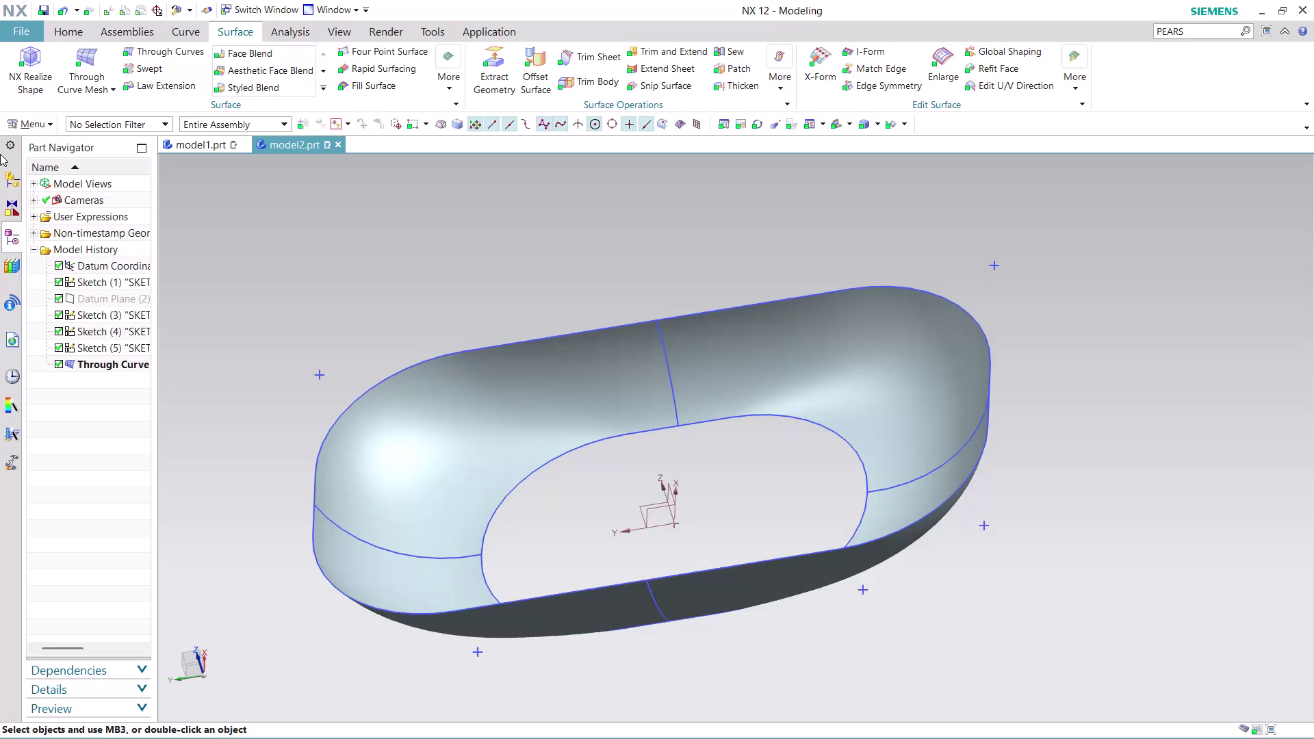
Open the Insert > Surface submenu from the main Menu.
click(34, 124)
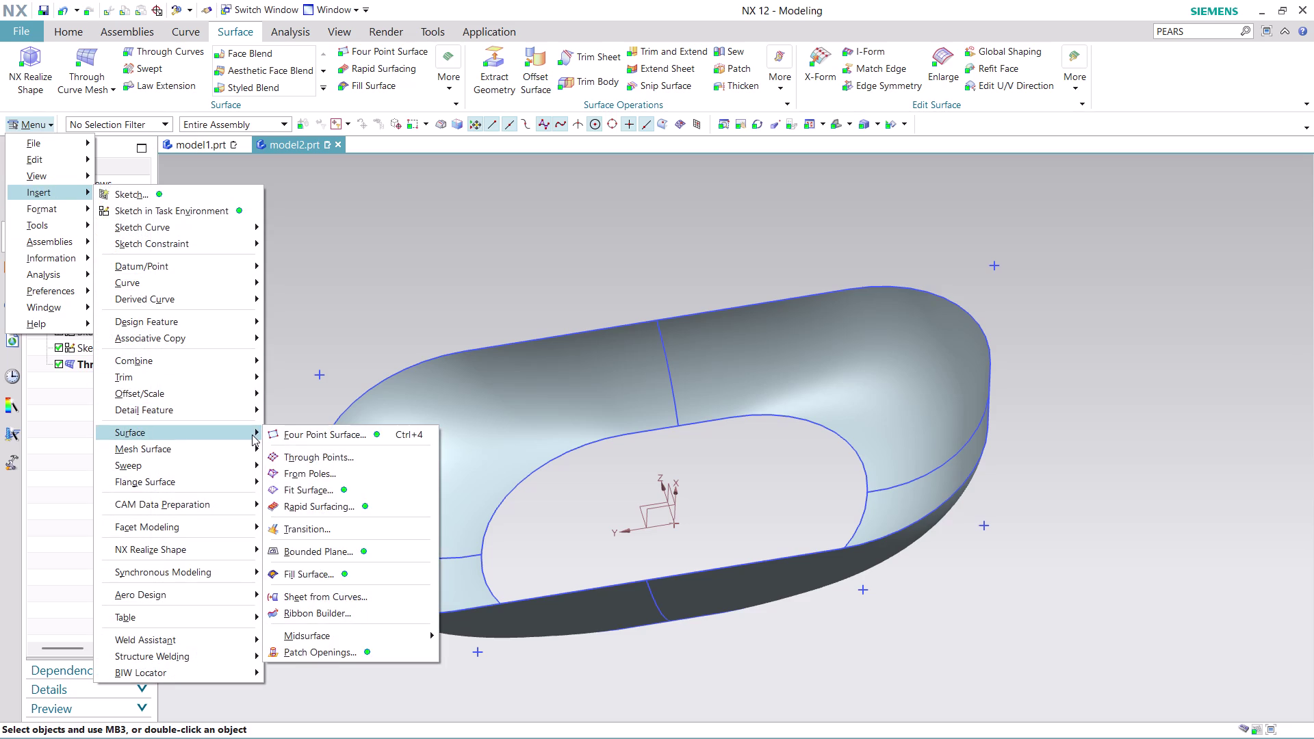
Fill the tub's bottom edge loop with a Bounded Plane face, then orbit to inspect it.
click(313, 547)
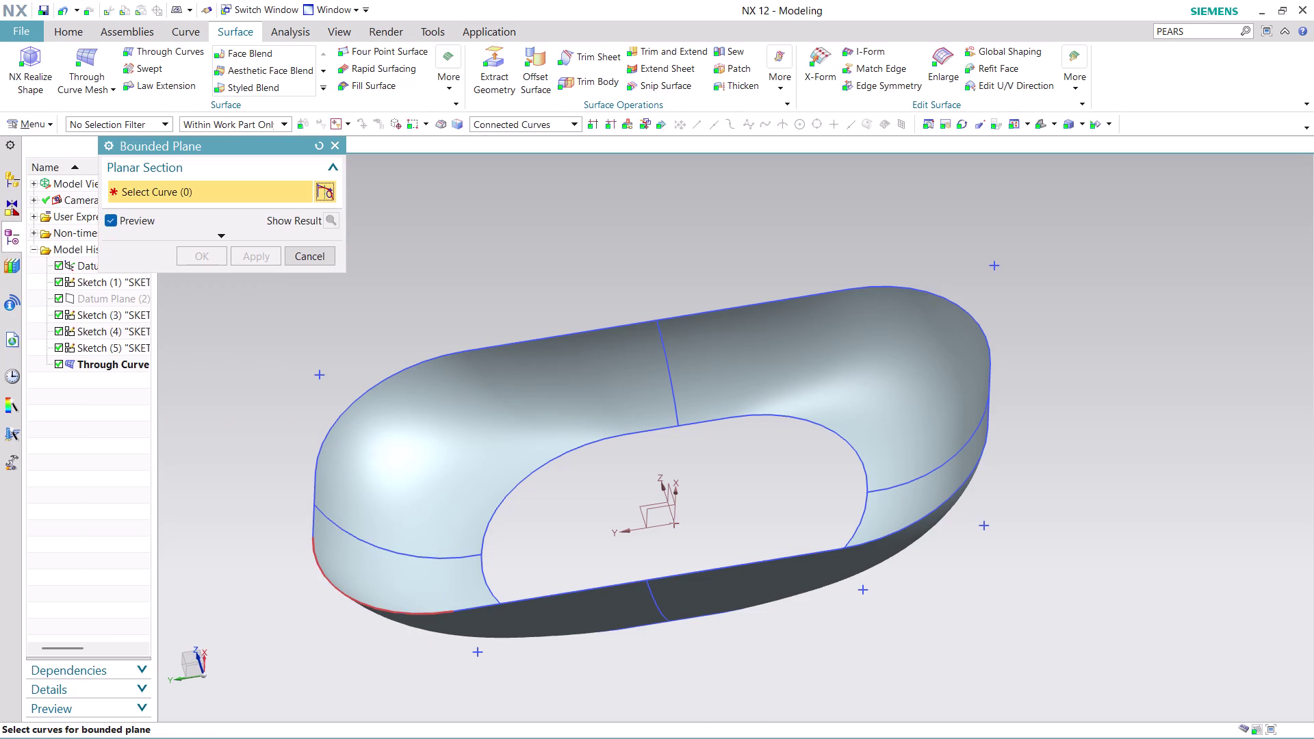
click(532, 481)
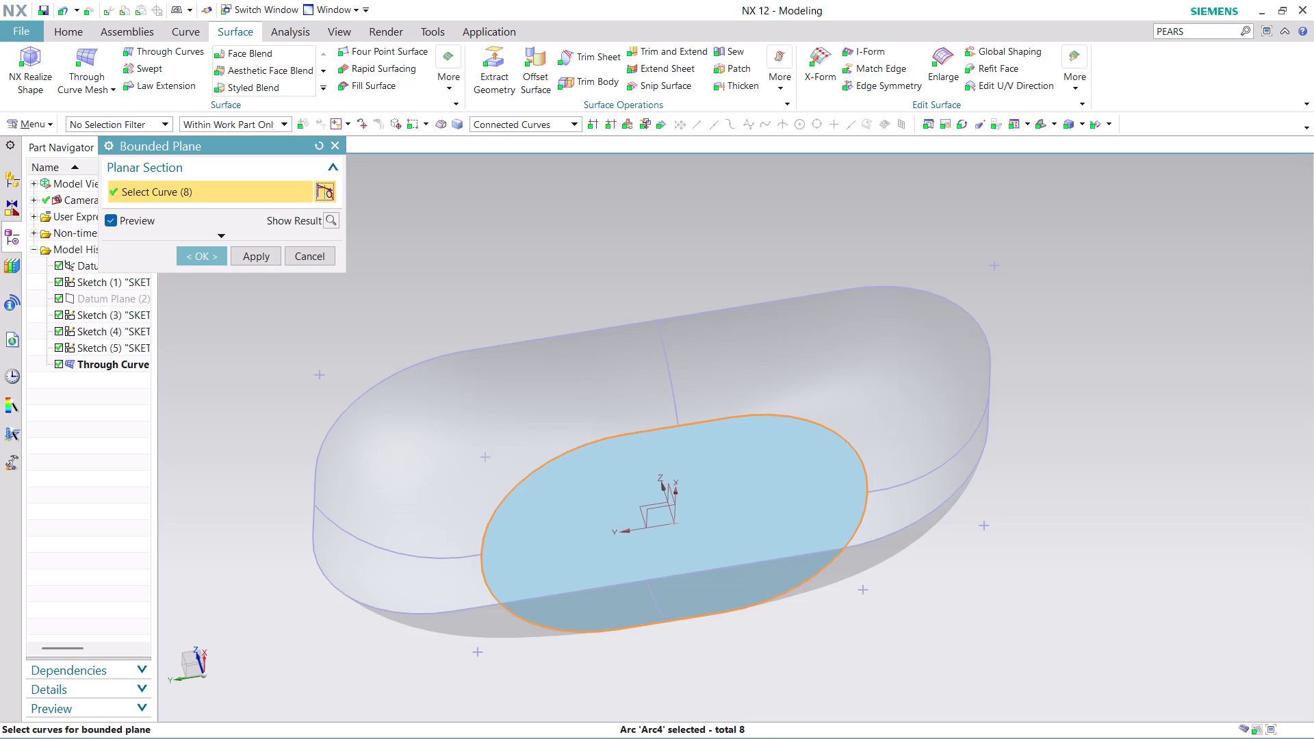
click(205, 254)
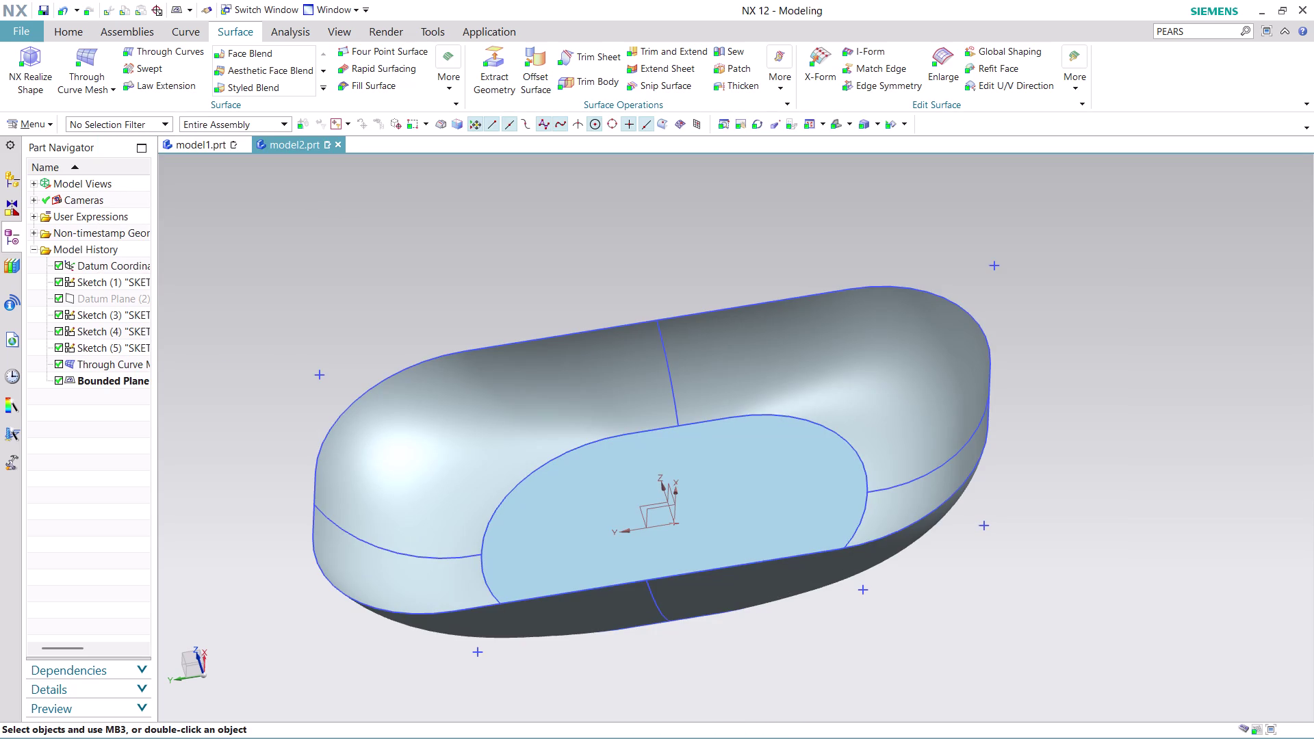
click(1111, 293)
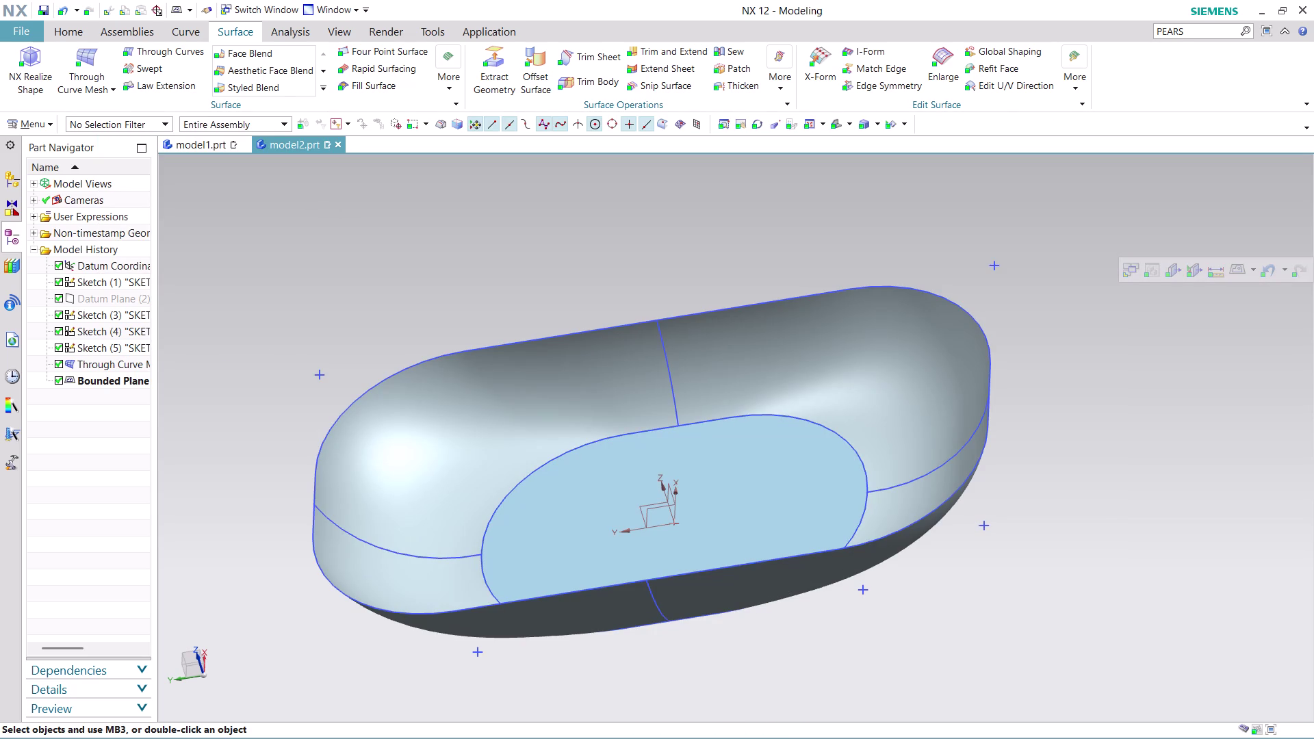
scroll(up, 3)
scroll(down, 3)
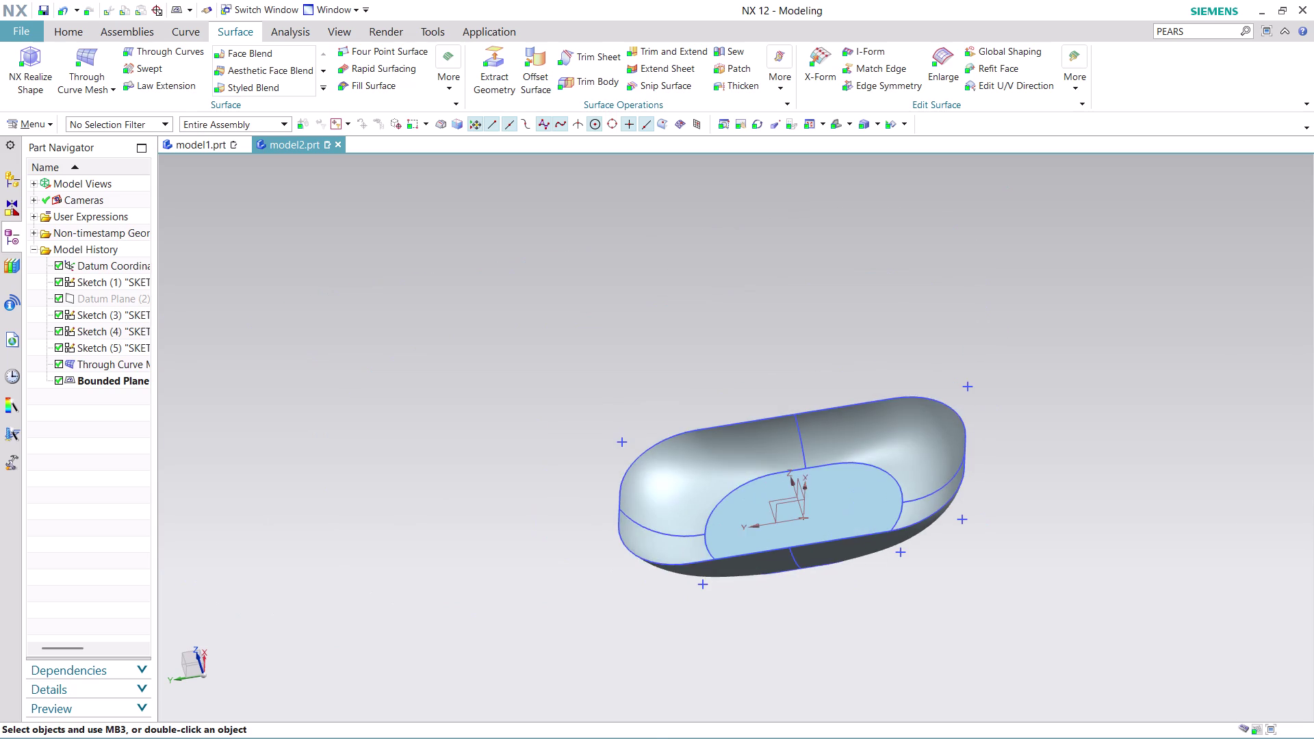
middle_drag(953, 594, 915, 552)
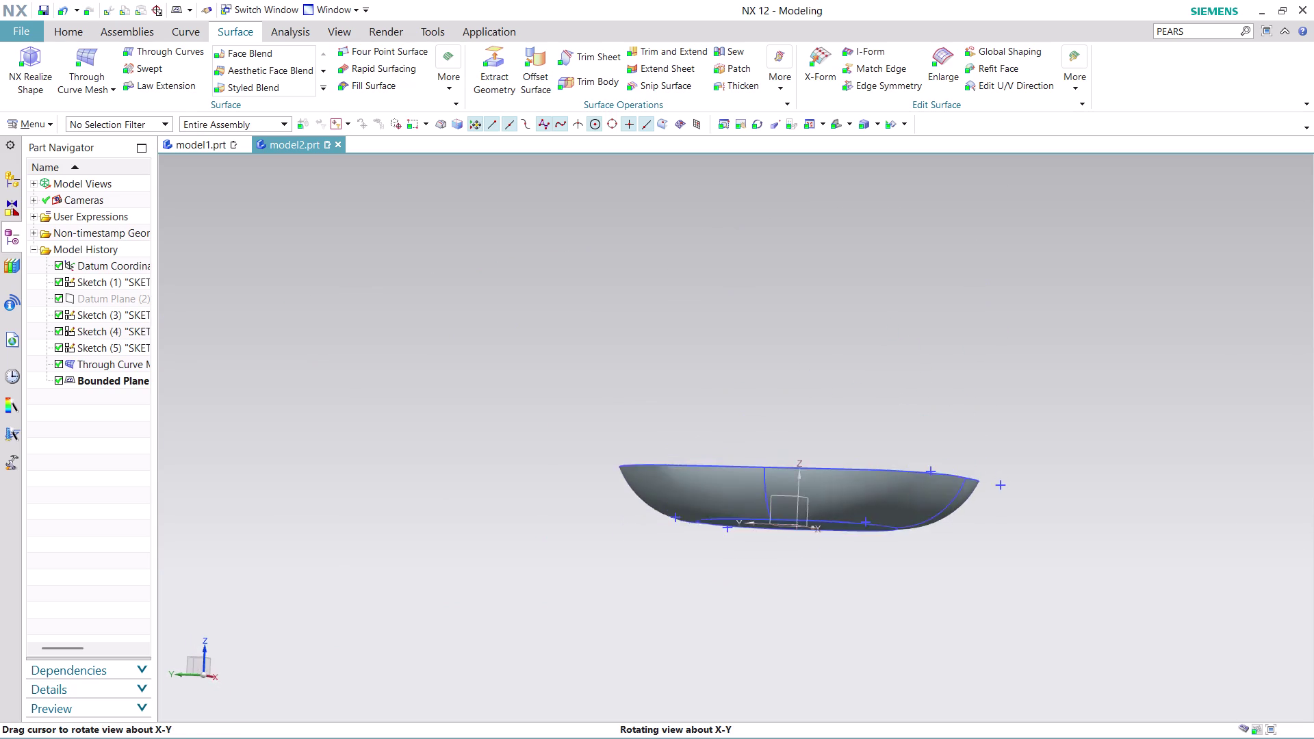
middle_drag(916, 553, 944, 631)
scroll(up, 3)
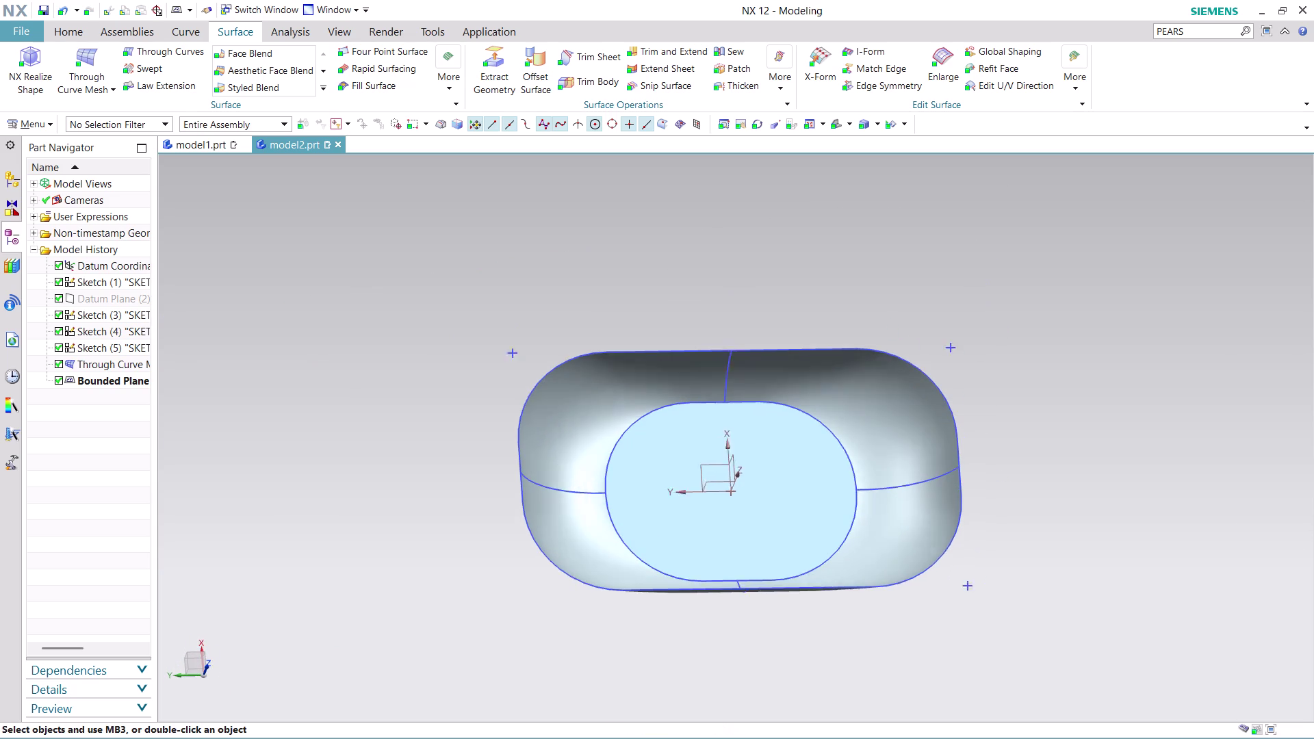
scroll(up, 3)
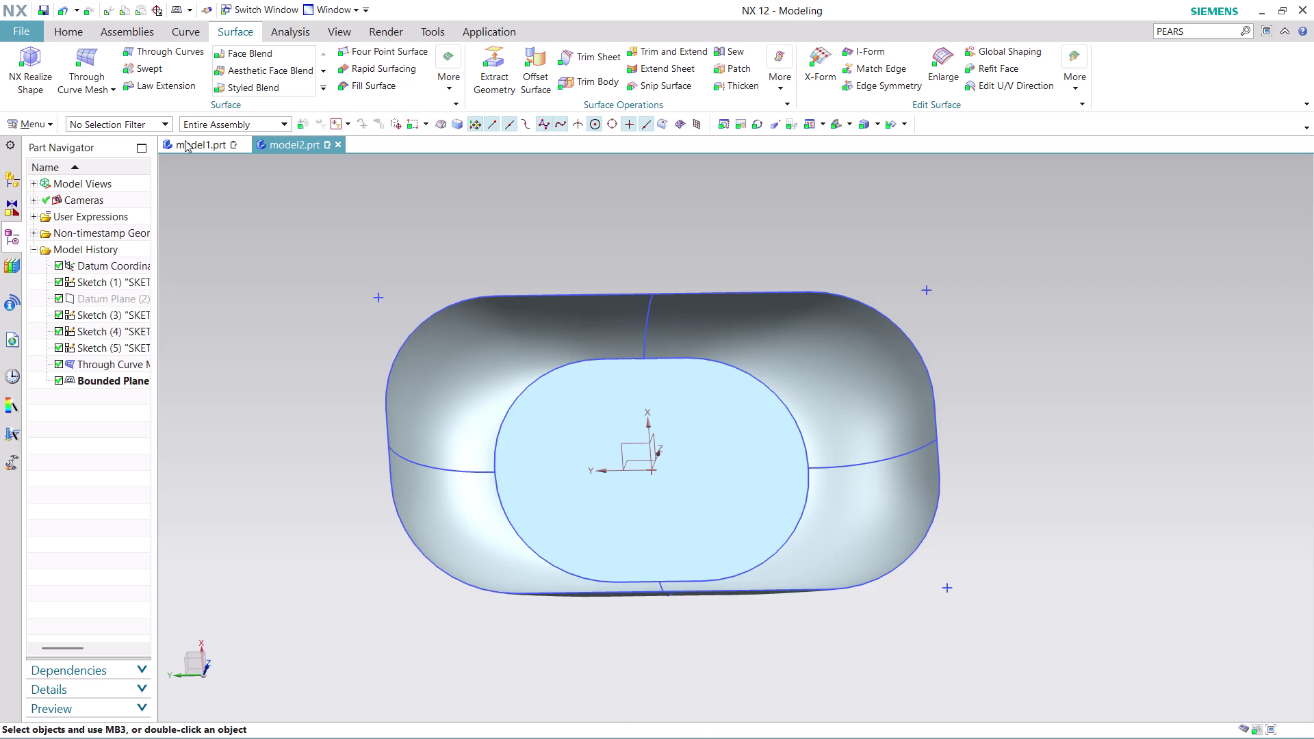
Create Sketch (8) placed on the bounded-plane bottom face.
click(73, 26)
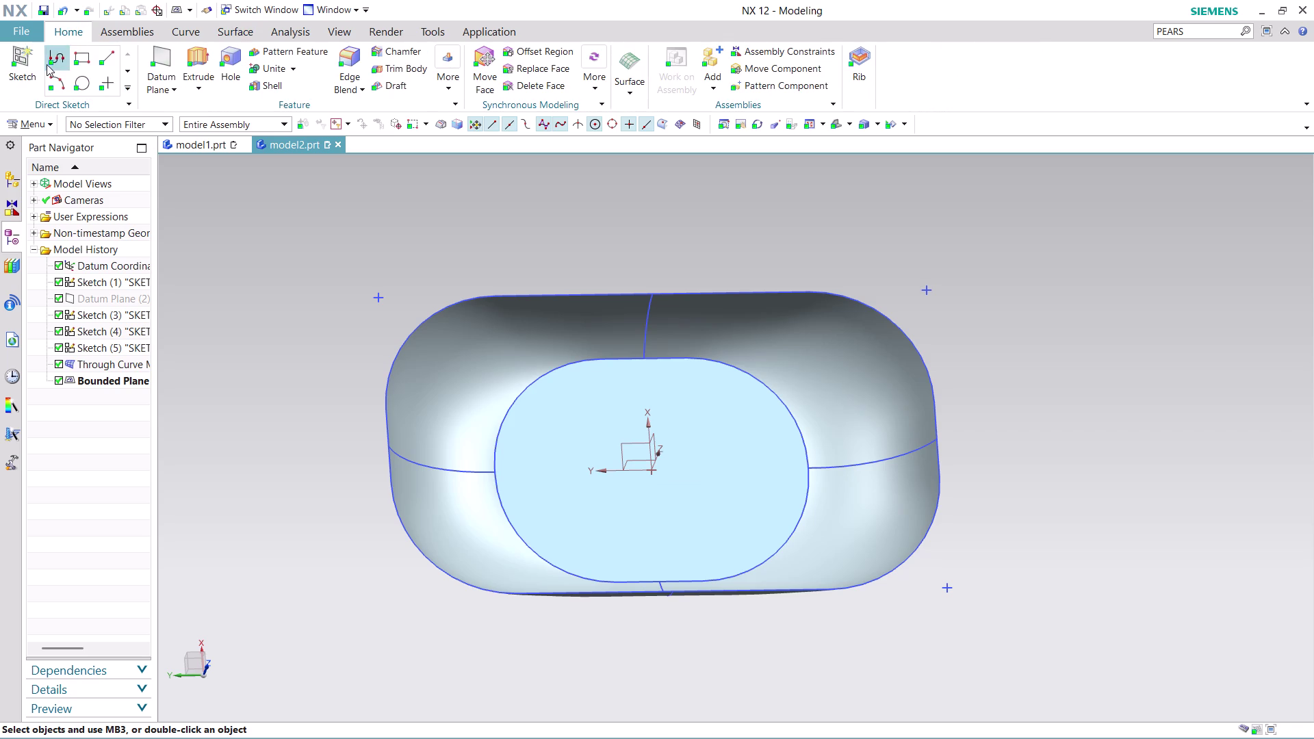
click(16, 69)
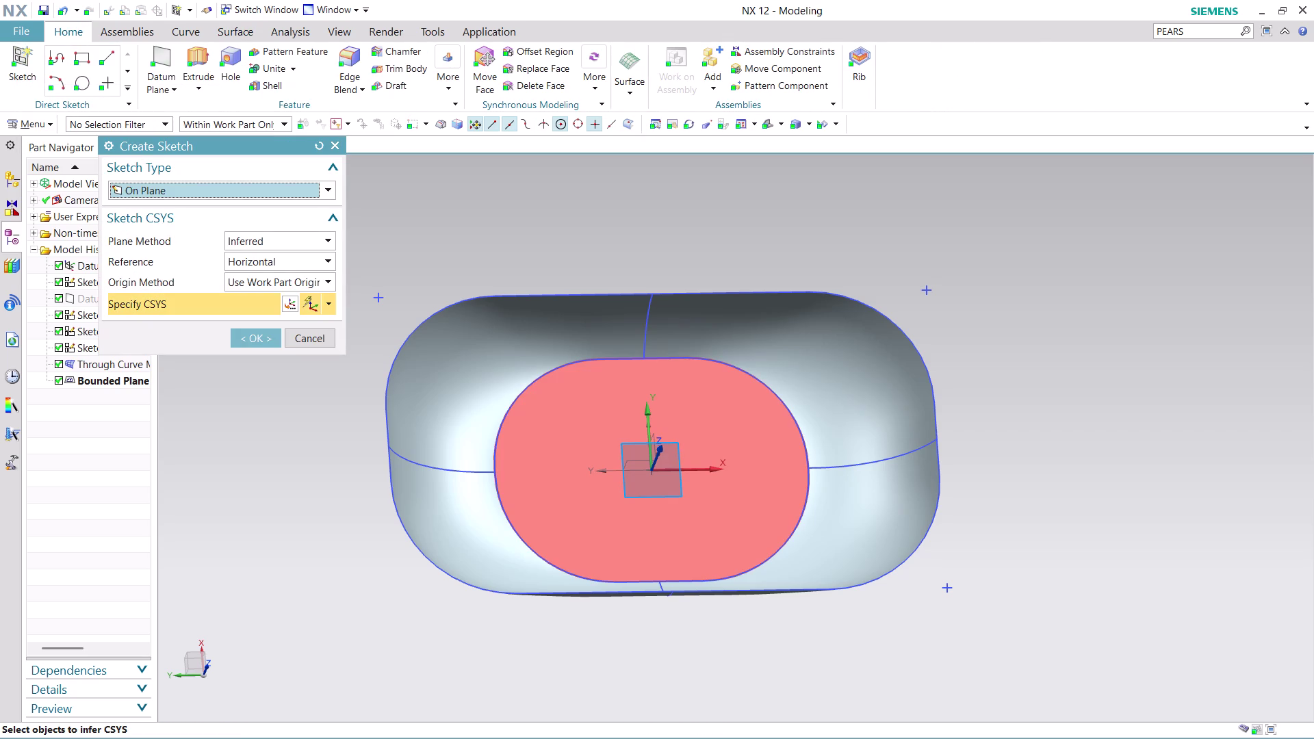
click(595, 418)
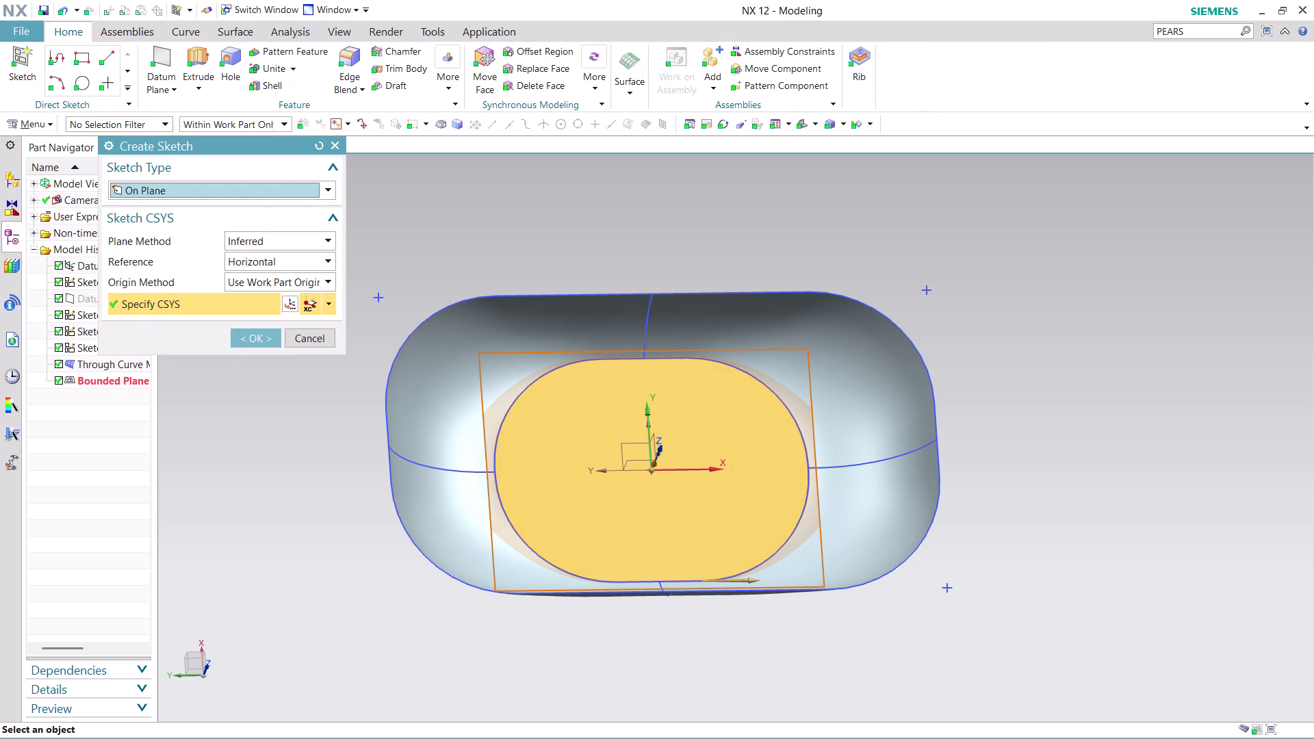
click(254, 339)
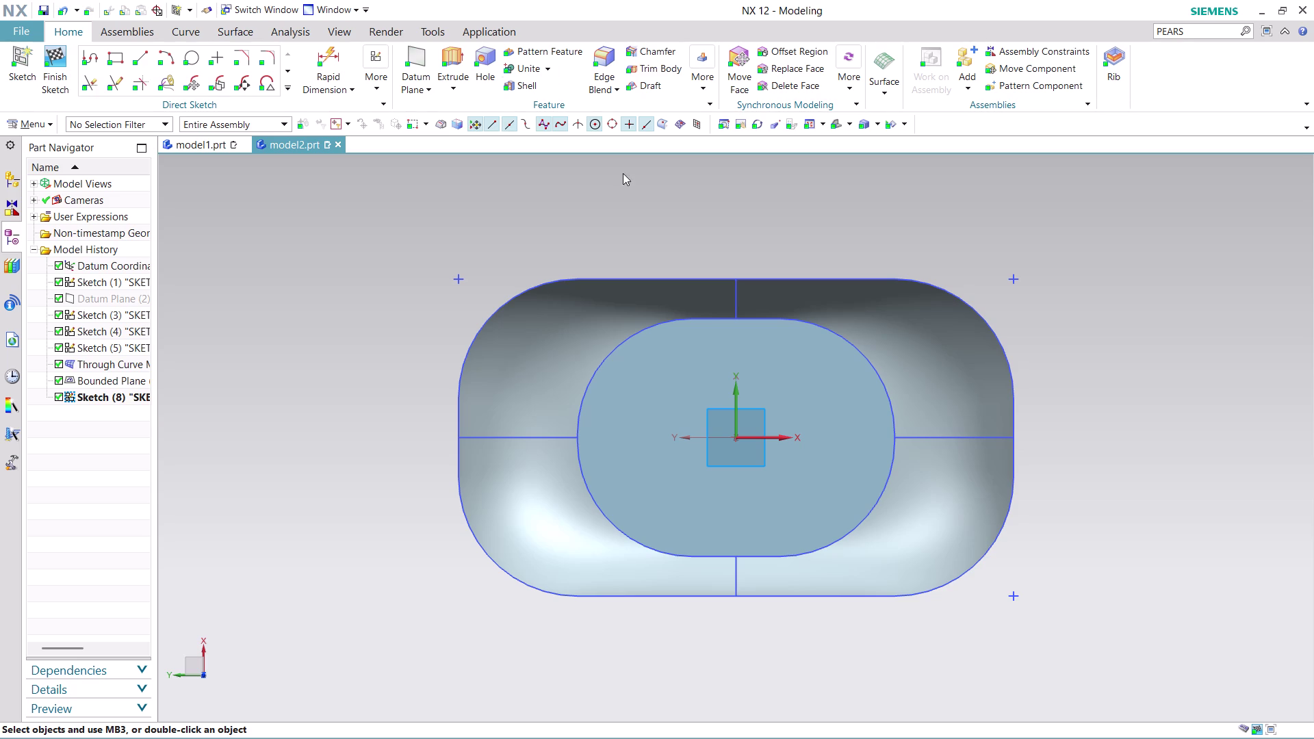
click(281, 85)
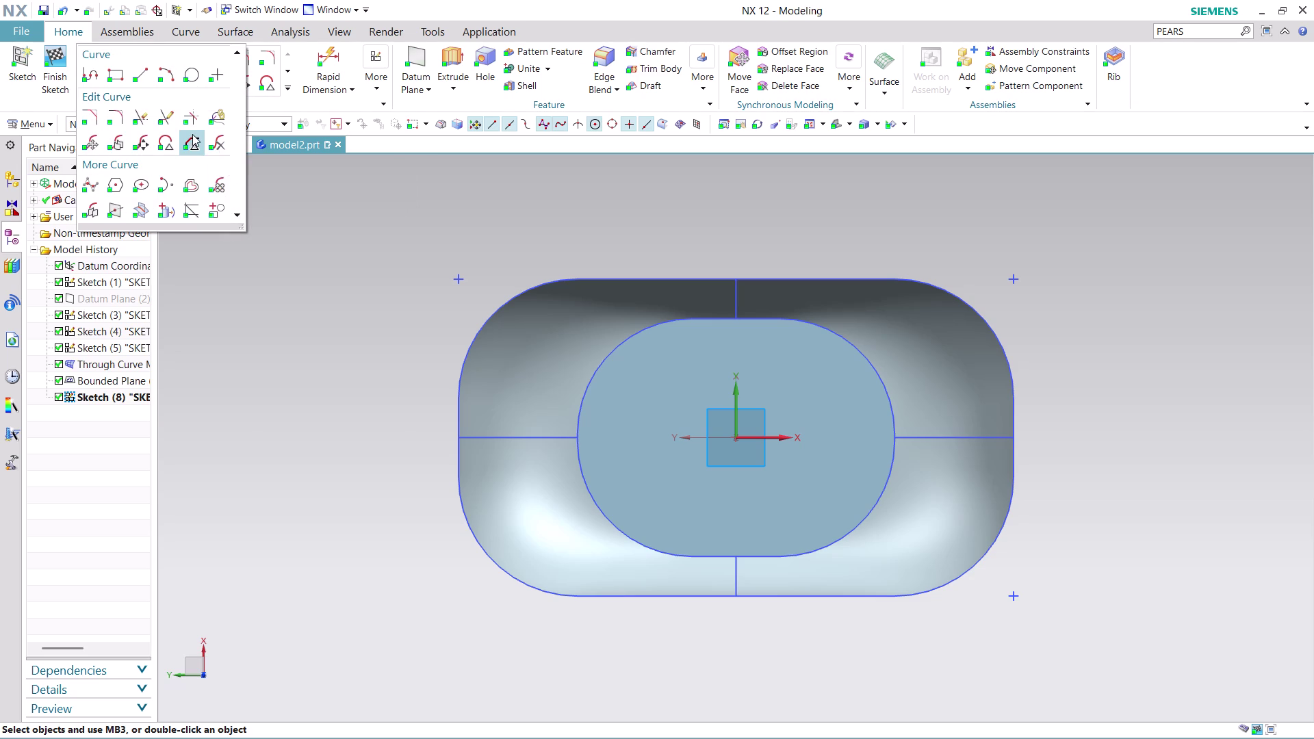
Offset the rim arcs and the top and left sketch lines by 3 mm.
click(183, 187)
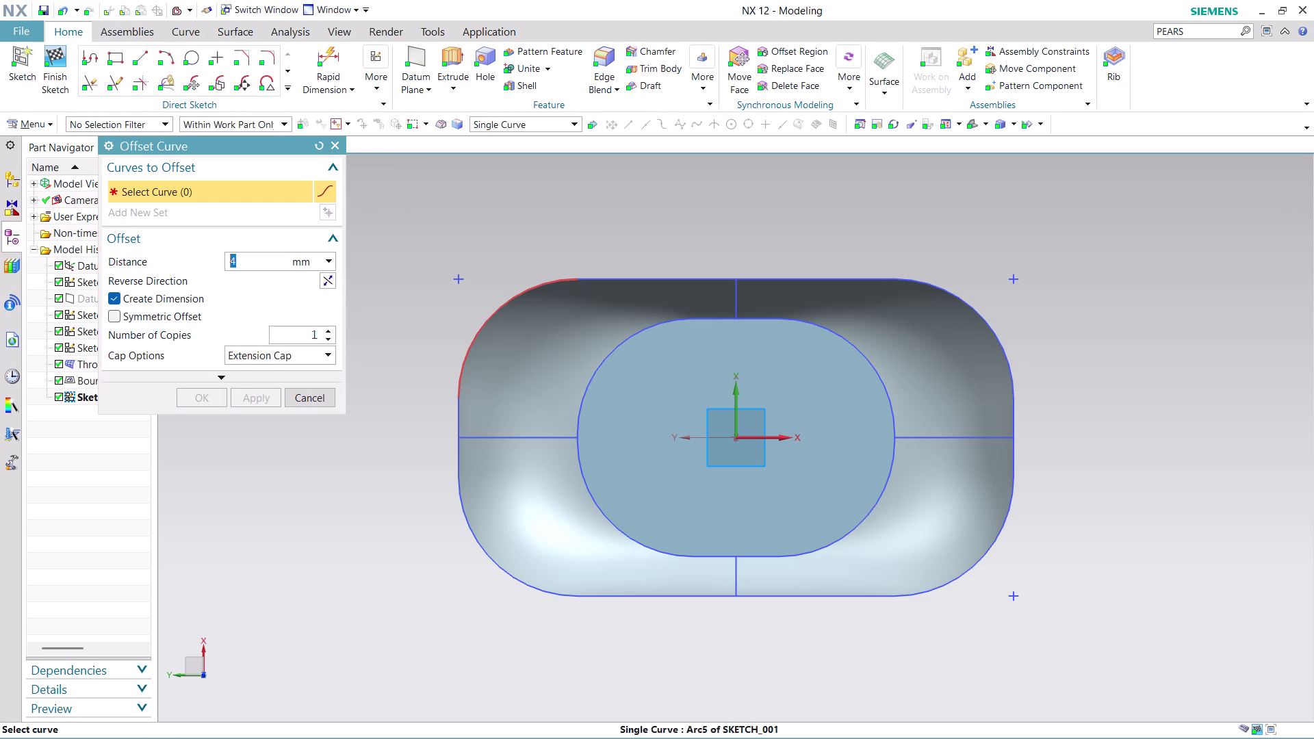
click(478, 325)
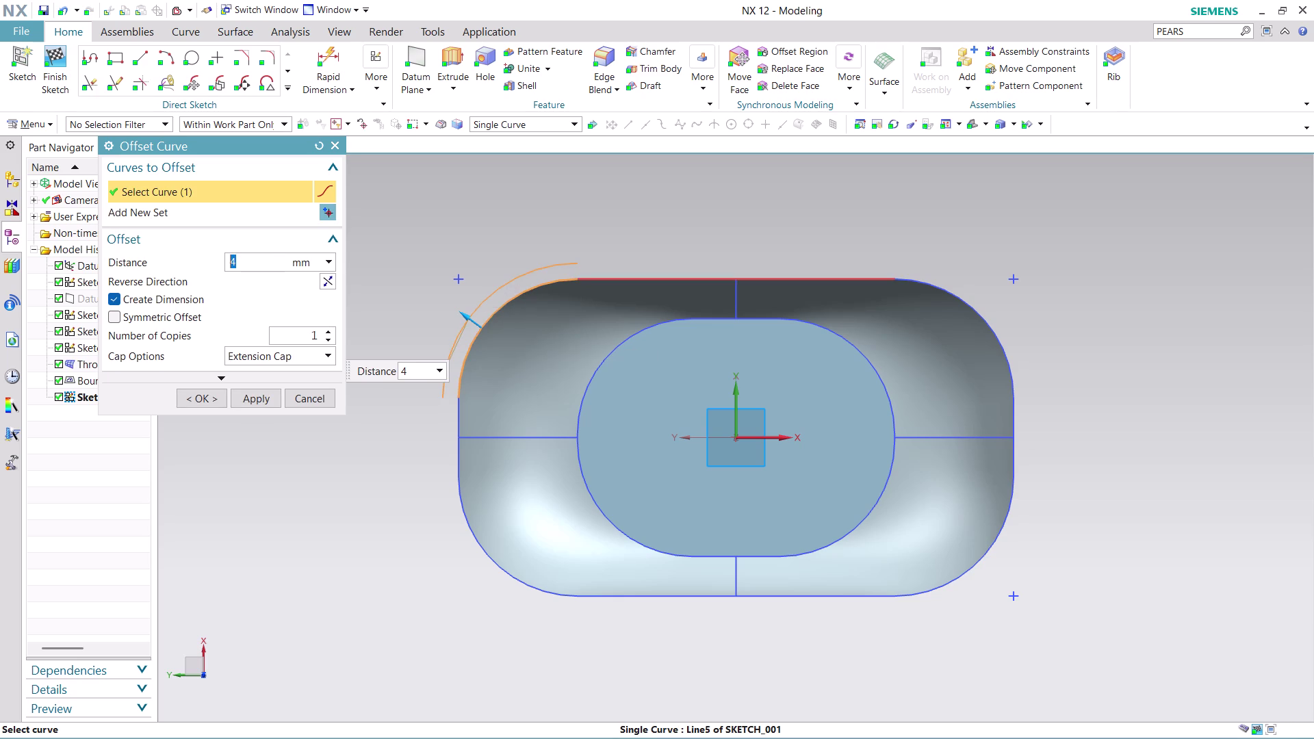
click(657, 276)
click(837, 292)
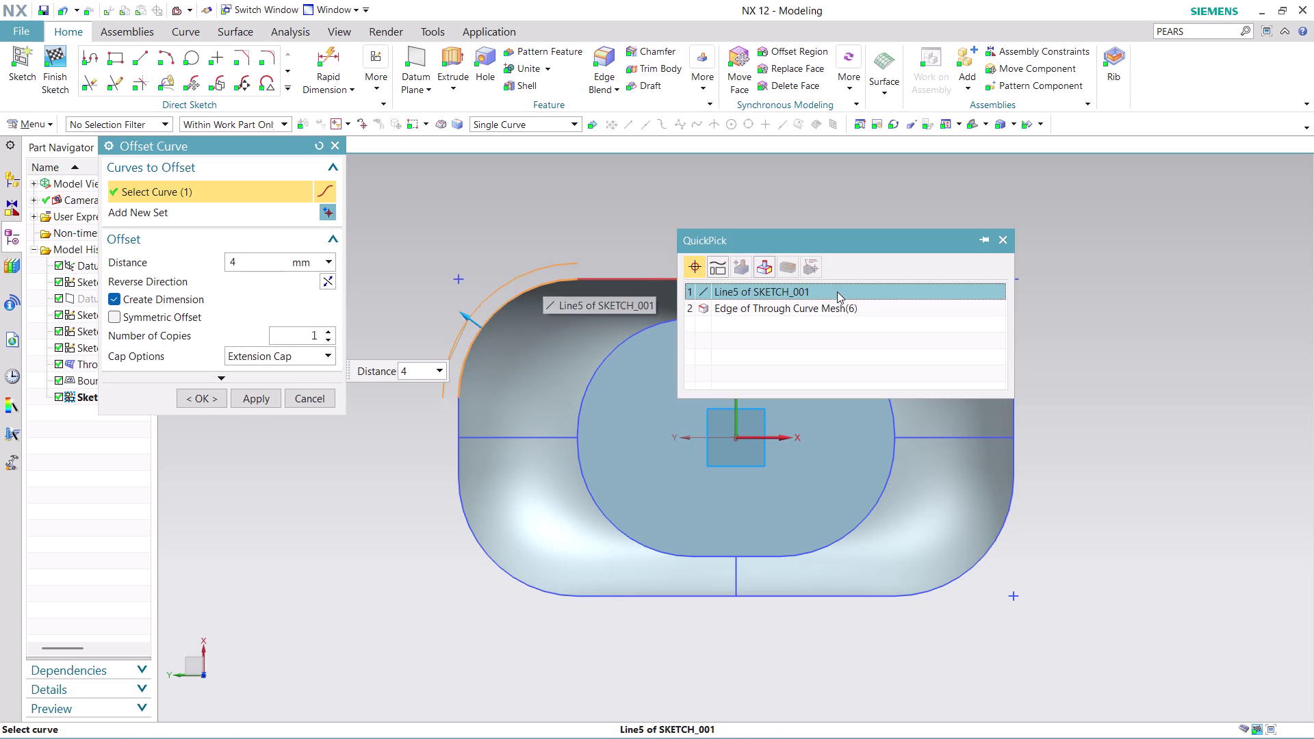
click(976, 309)
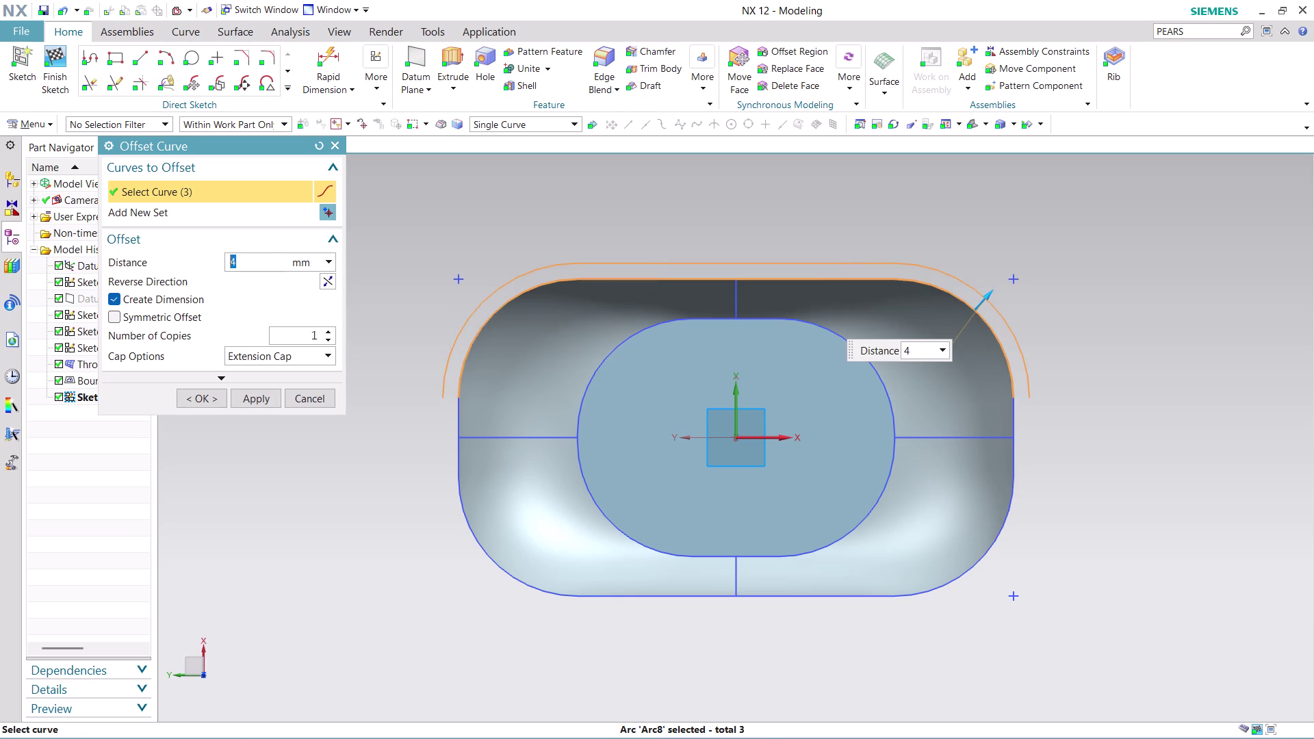
click(1010, 482)
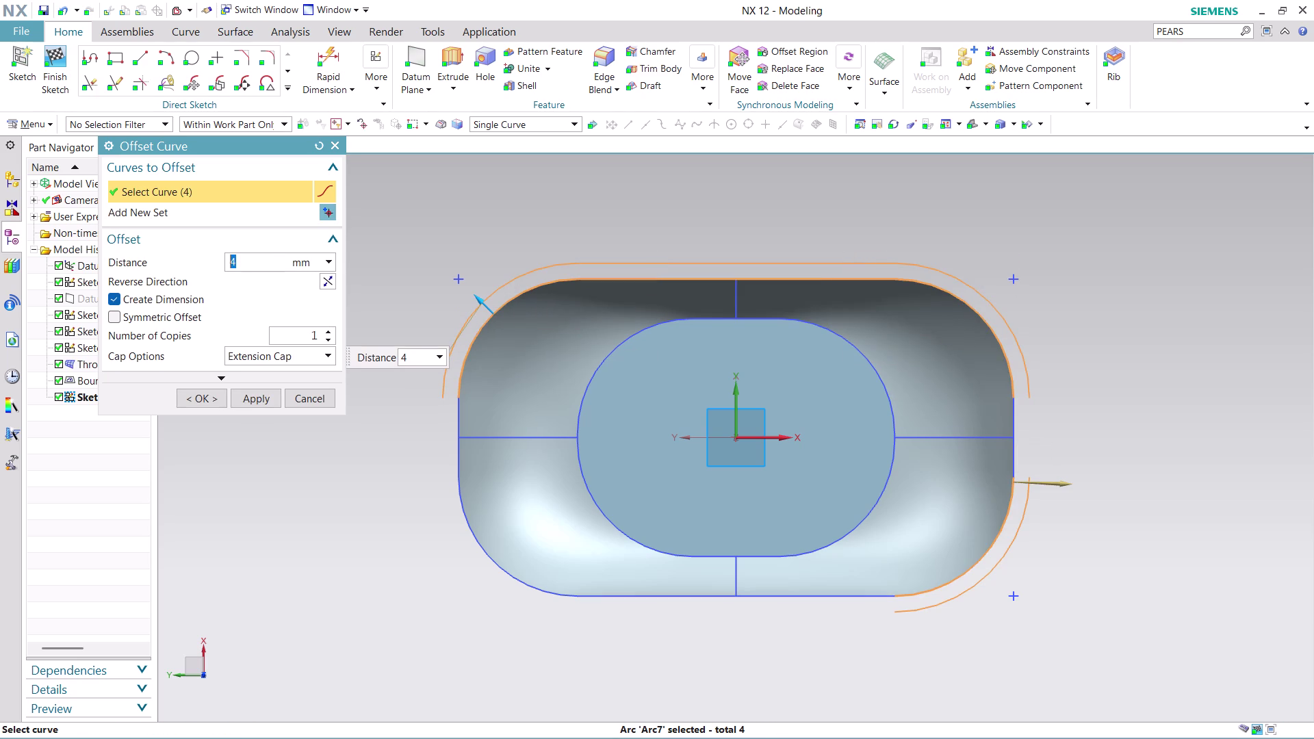
click(805, 593)
click(531, 586)
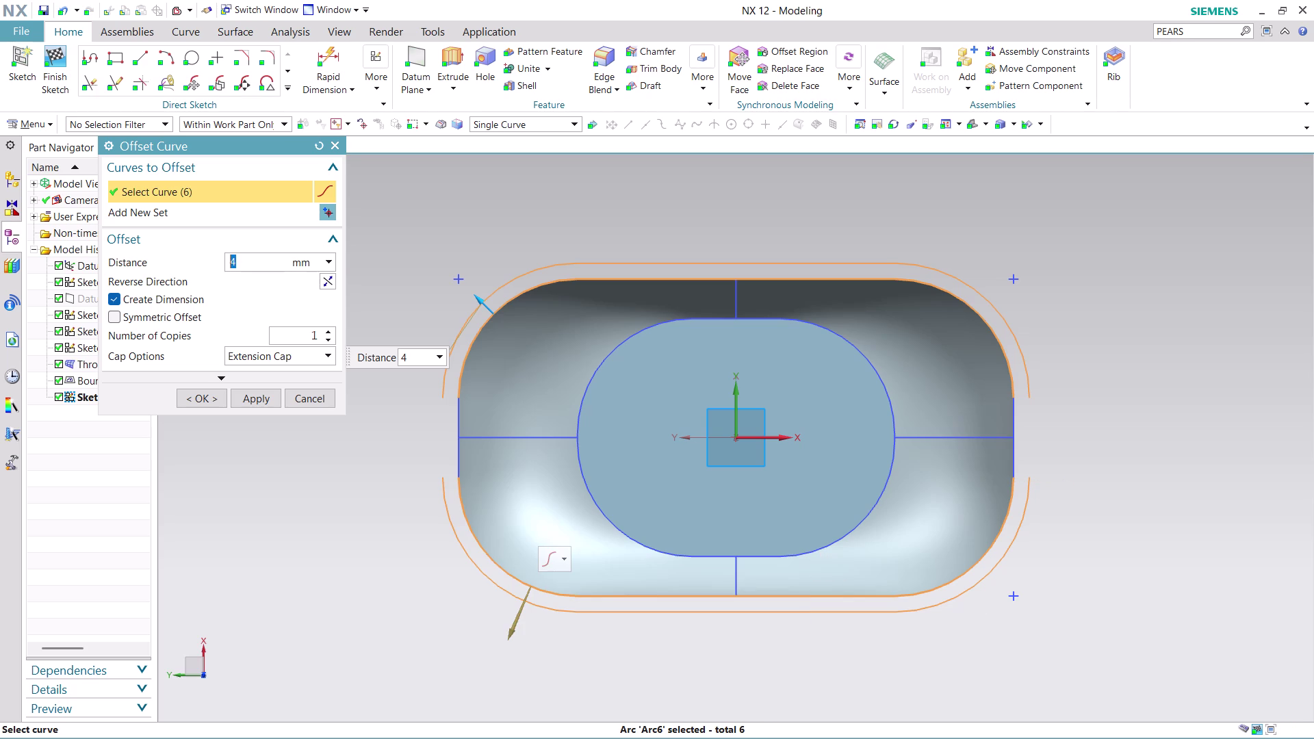
click(464, 441)
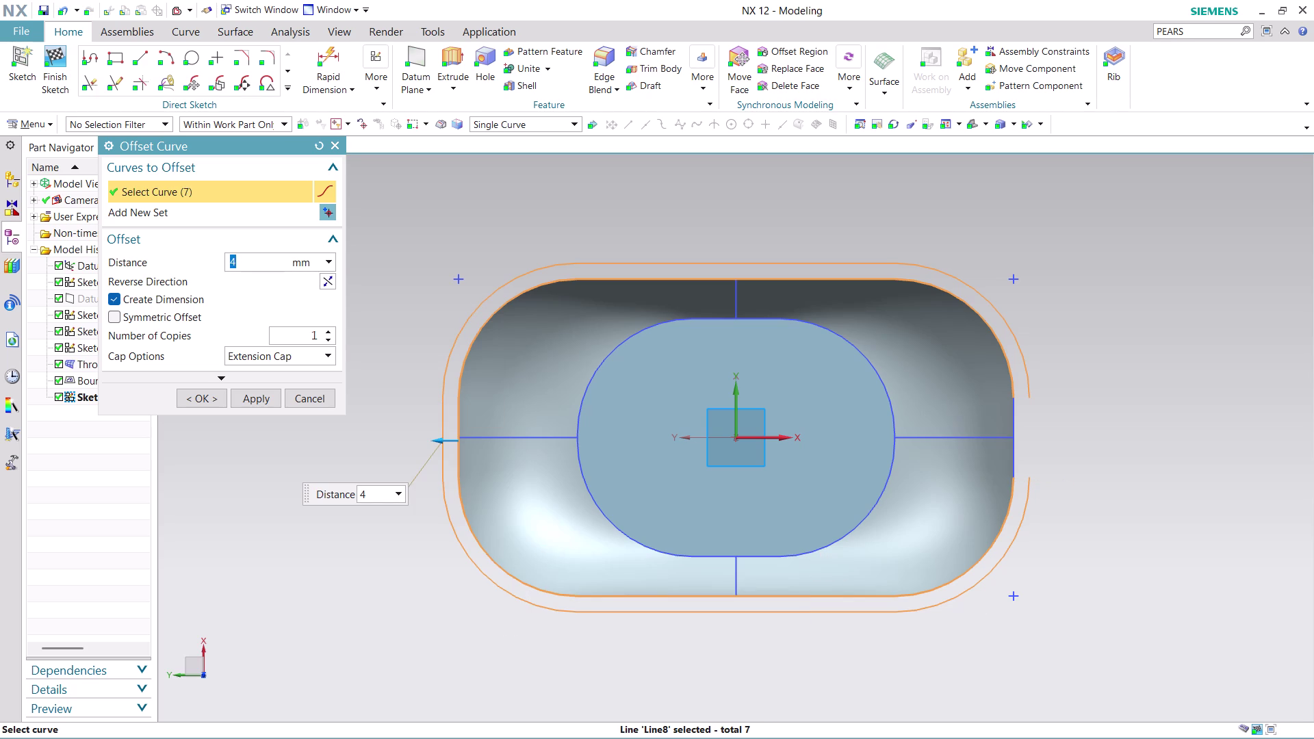
key(3)
click(265, 392)
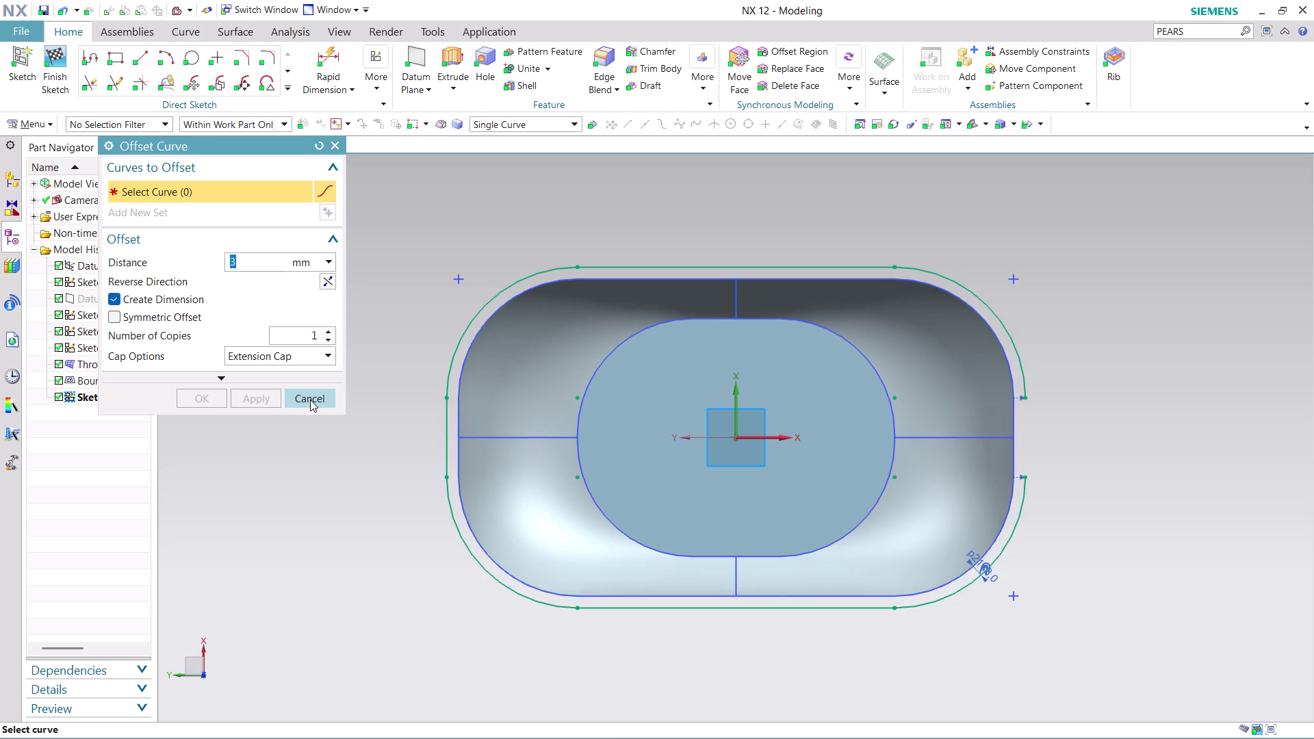
Offset the right rim line 3 mm outward with Reverse Direction and finish the sketch.
click(1020, 431)
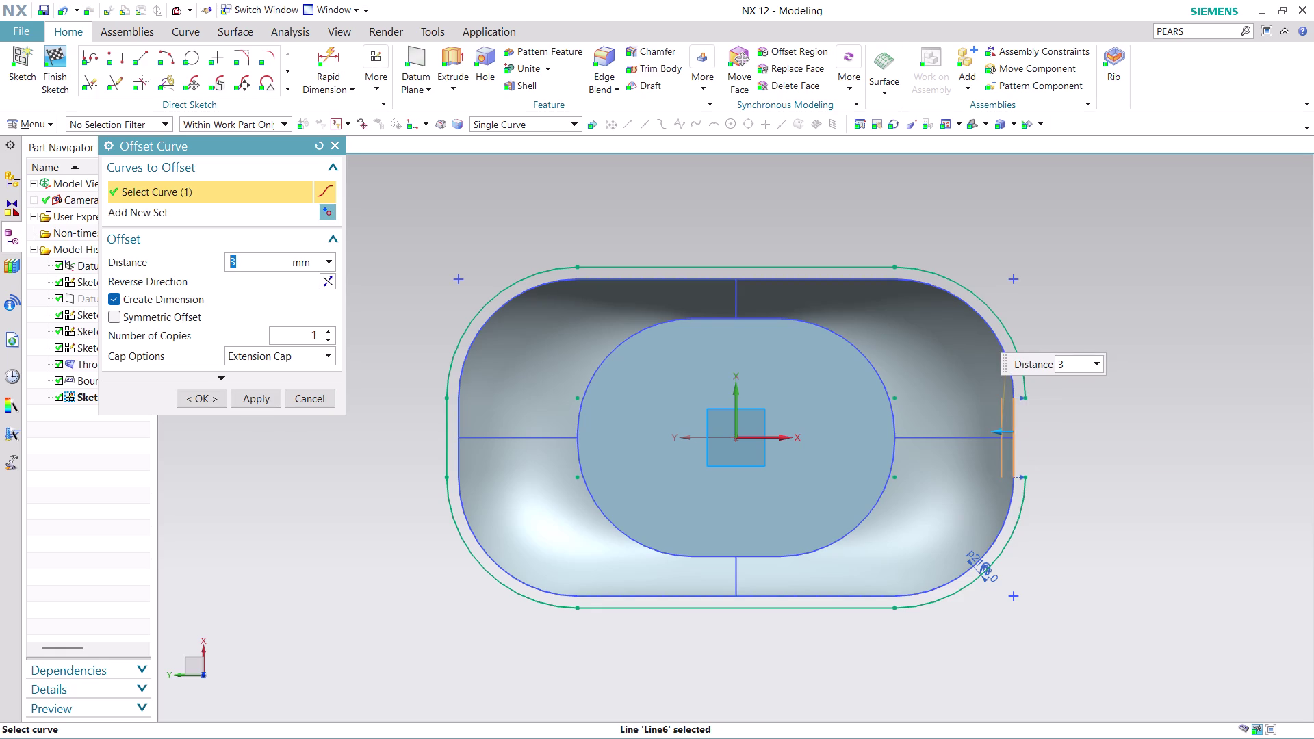
click(332, 282)
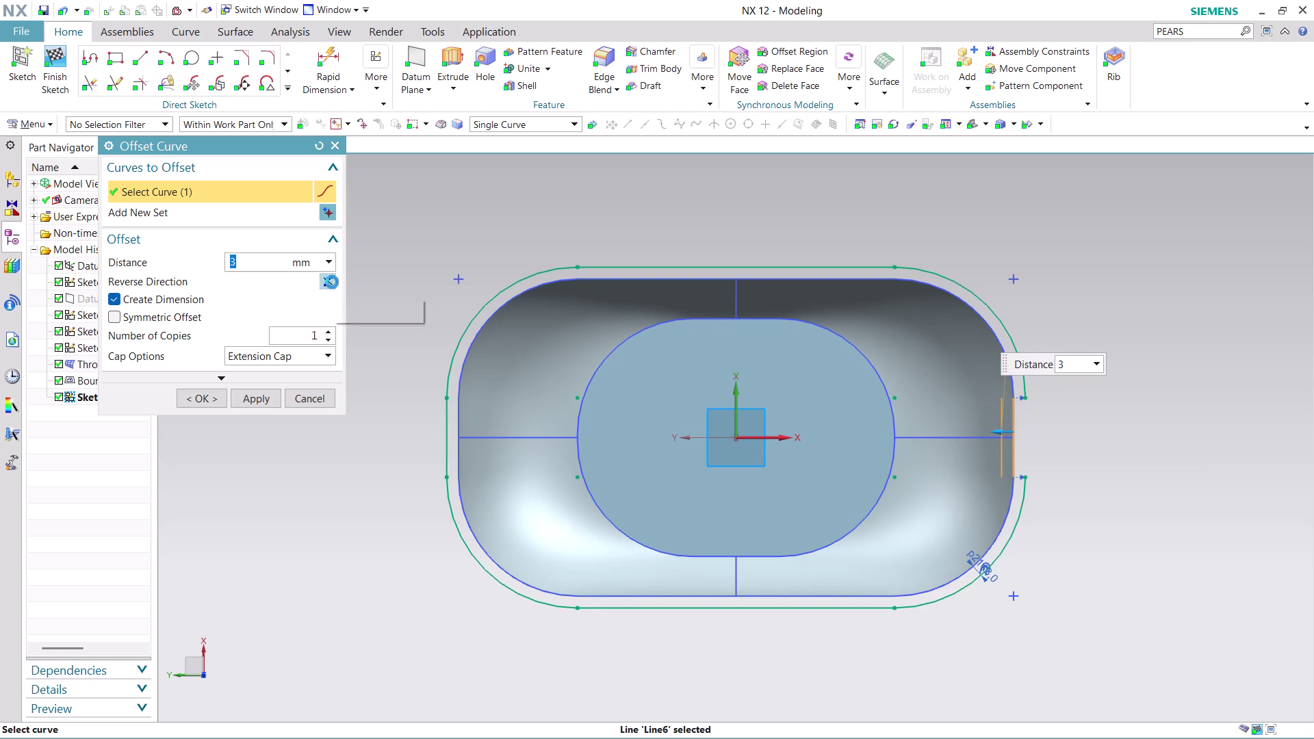
click(199, 403)
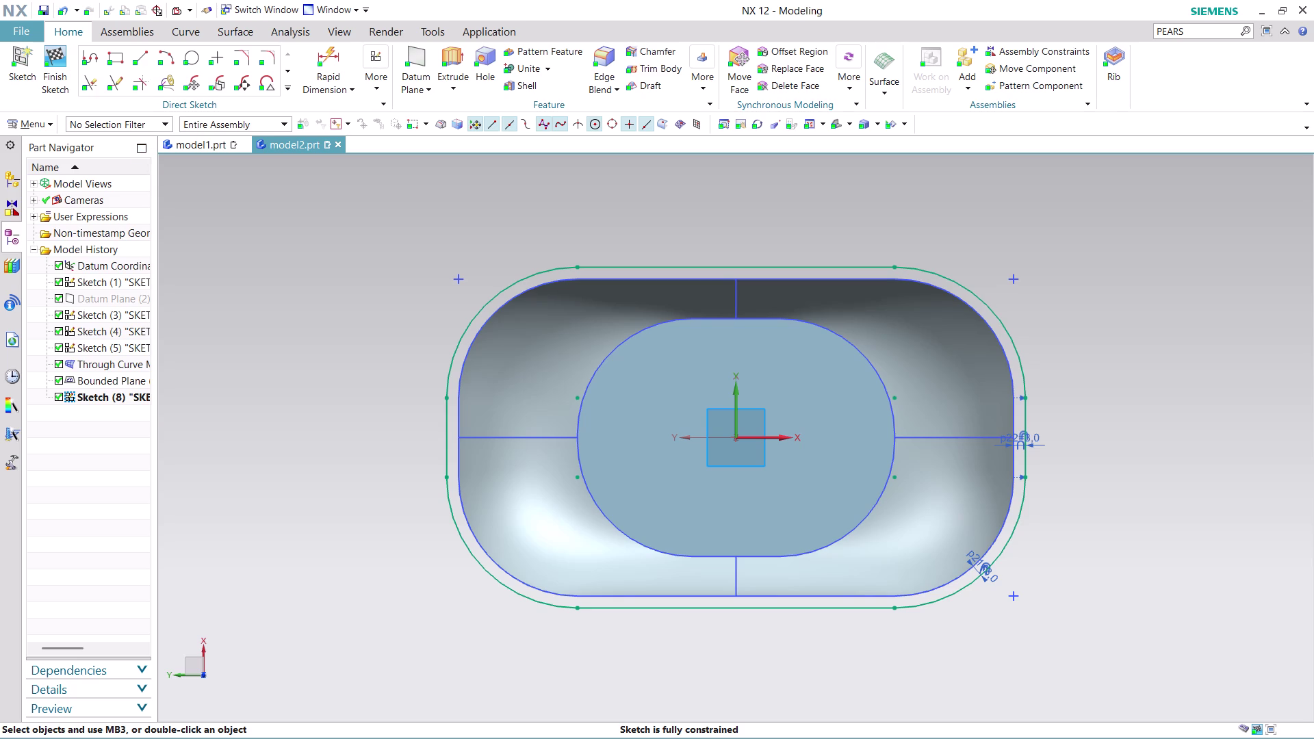
click(61, 73)
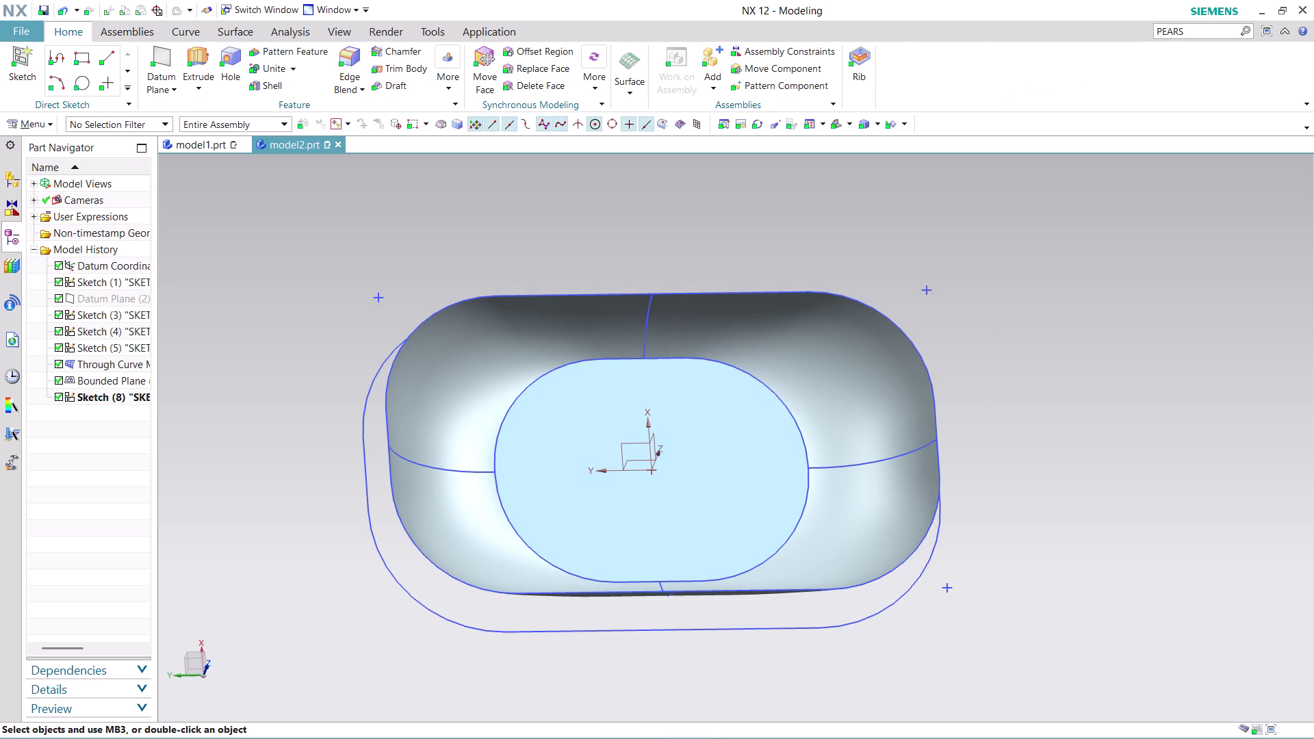
Orbit around the tub and bring up Sketch (8)'s context menu in the Part Navigator.
middle_drag(552, 675, 550, 611)
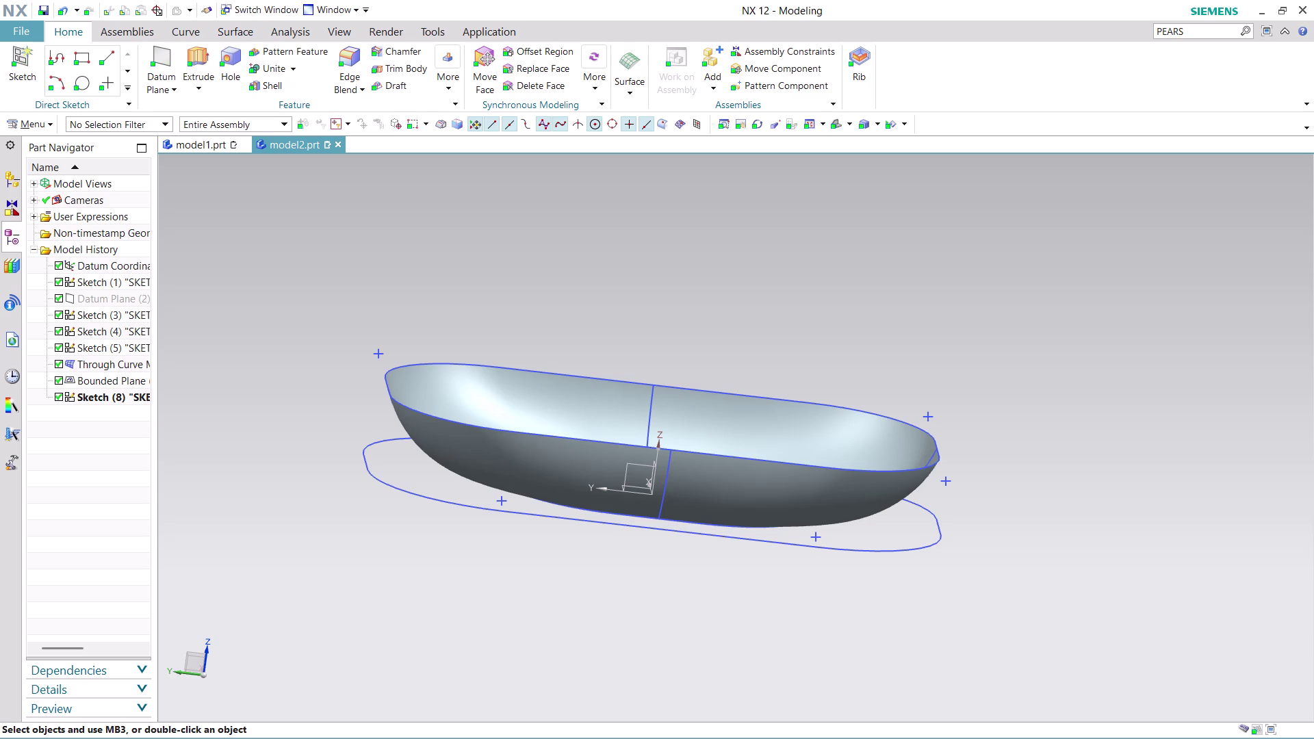
scroll(down, 3)
scroll(up, 3)
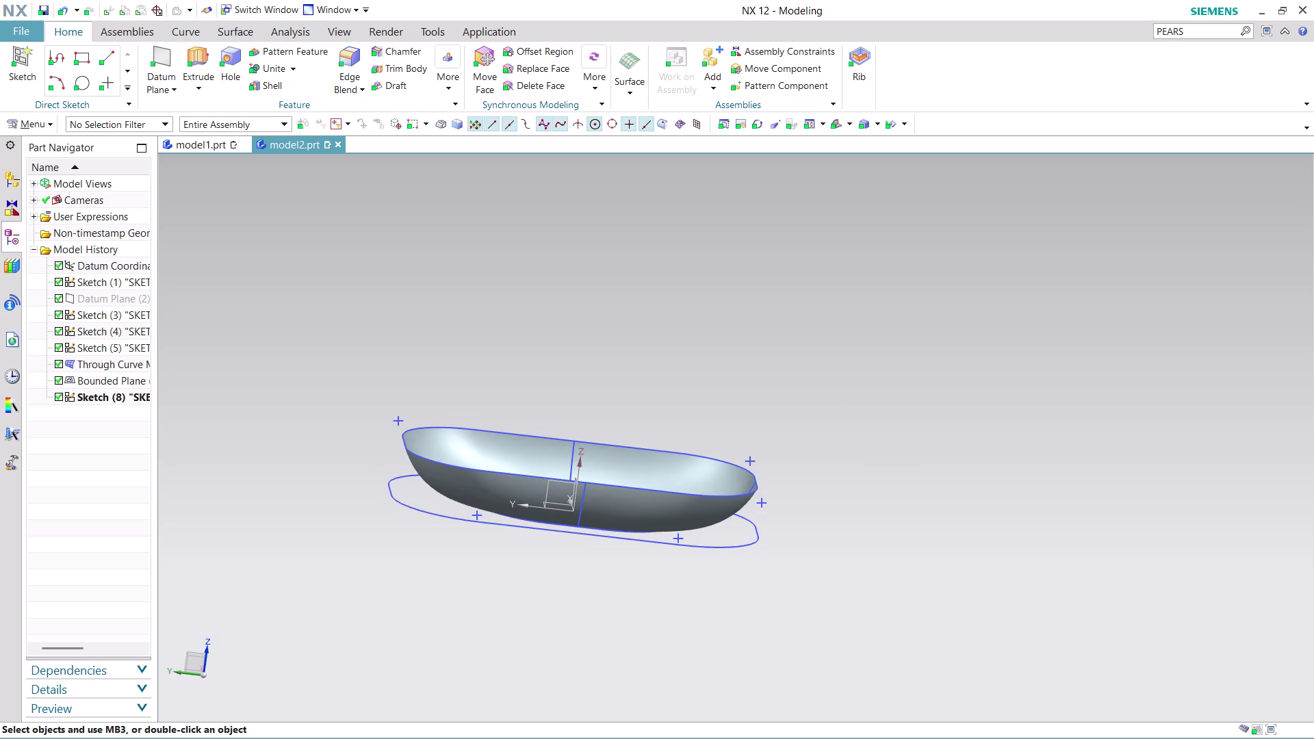
scroll(up, 3)
middle_drag(887, 479, 886, 502)
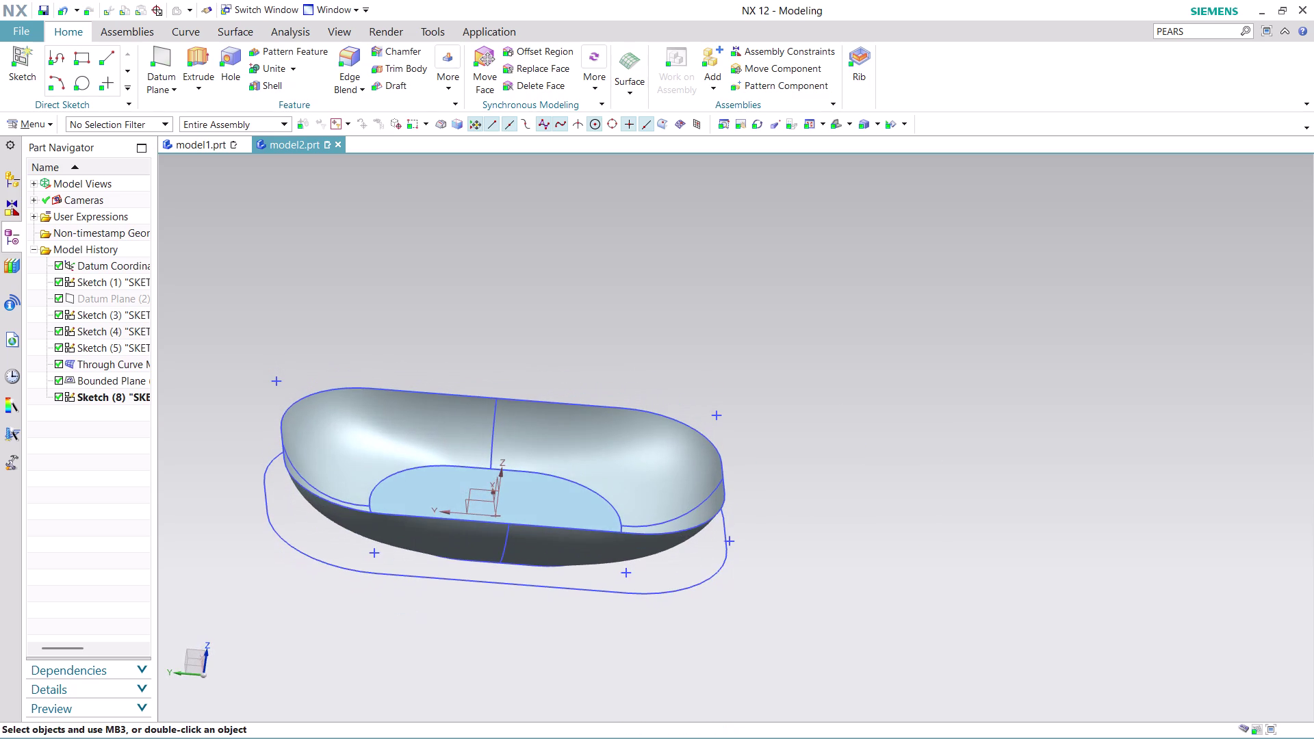
right_click(115, 399)
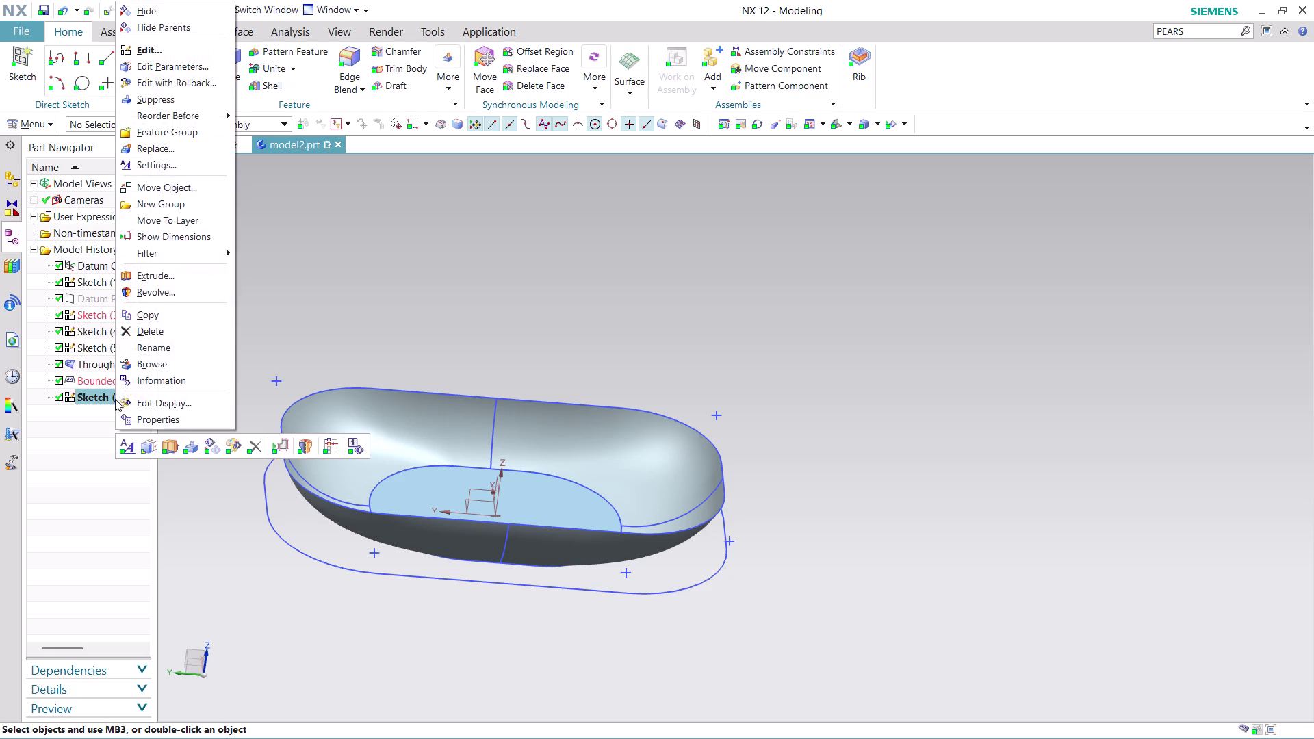
Edit Sketch (8) with Rollback and tilt the view to inspect the offset loop.
click(191, 82)
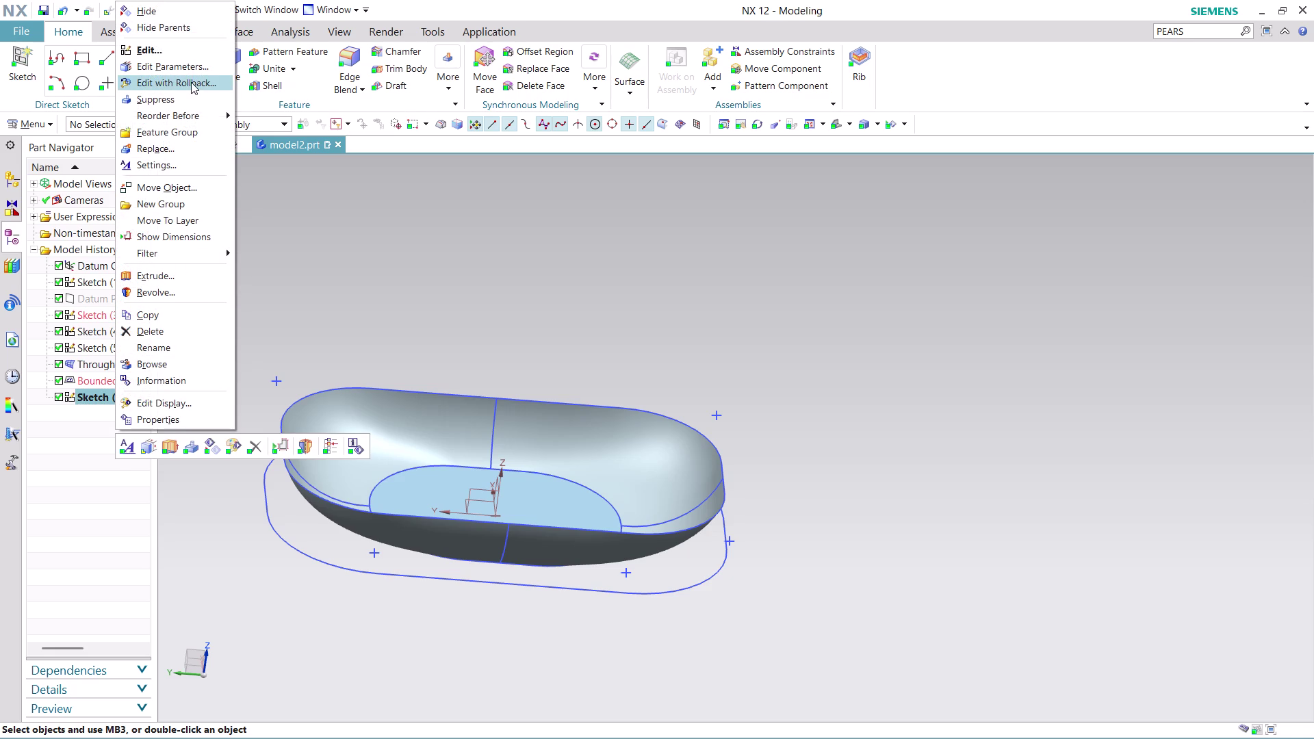
scroll(down, 3)
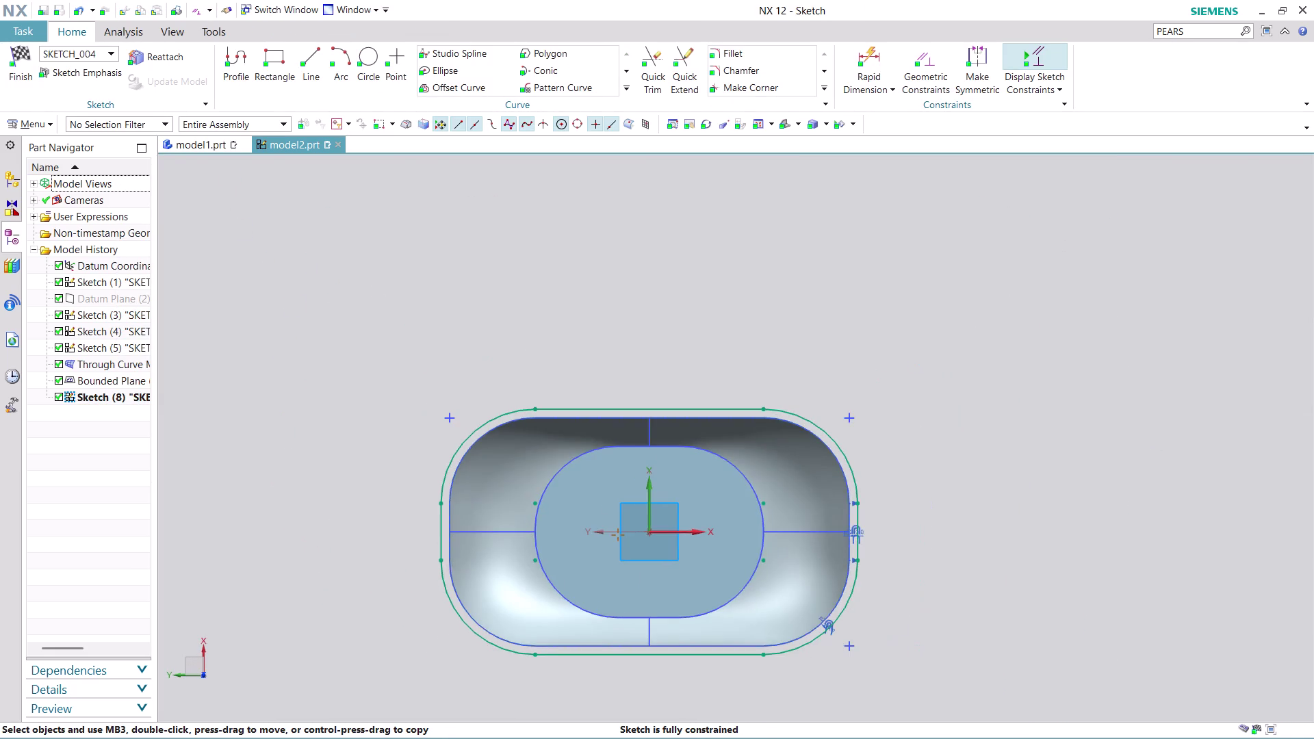
scroll(down, 3)
middle_drag(692, 688, 693, 624)
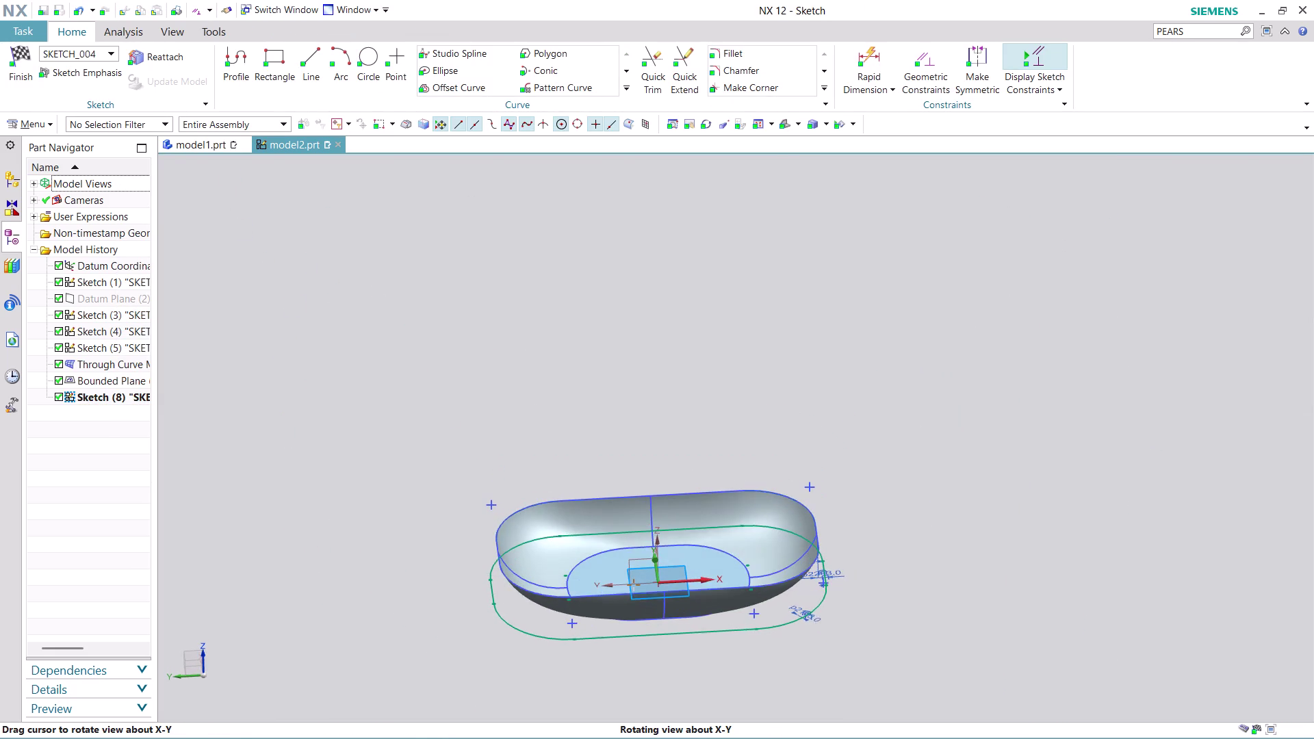
middle_drag(693, 624, 694, 624)
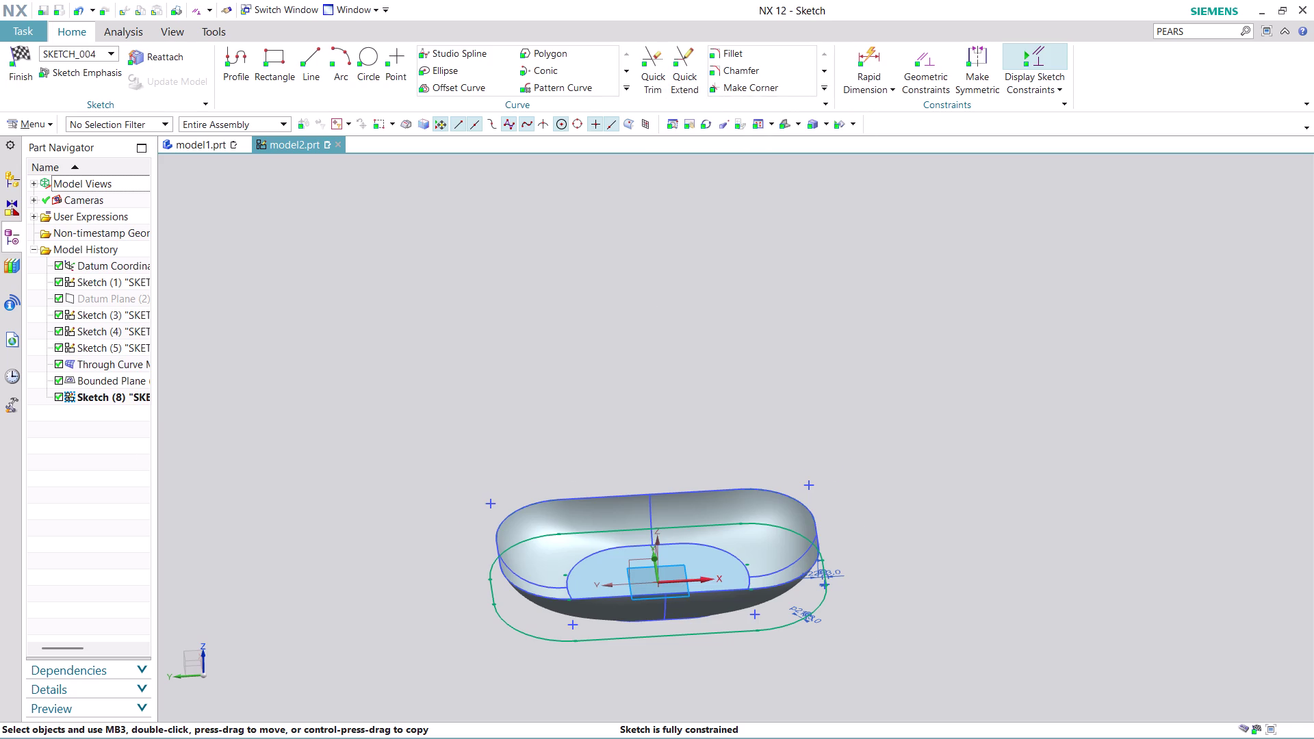
scroll(up, 3)
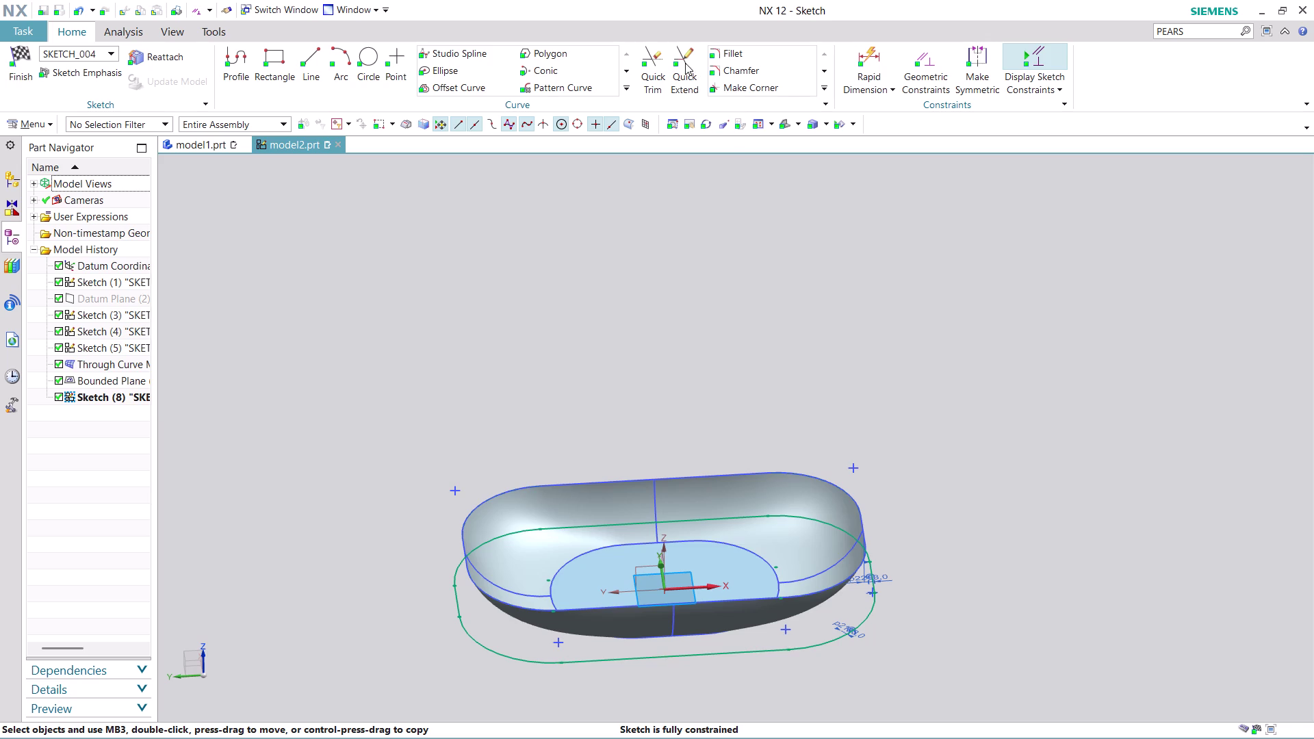
Quick Trim all eight pieces of the green offset curve, then close the trim tool.
click(650, 67)
click(622, 657)
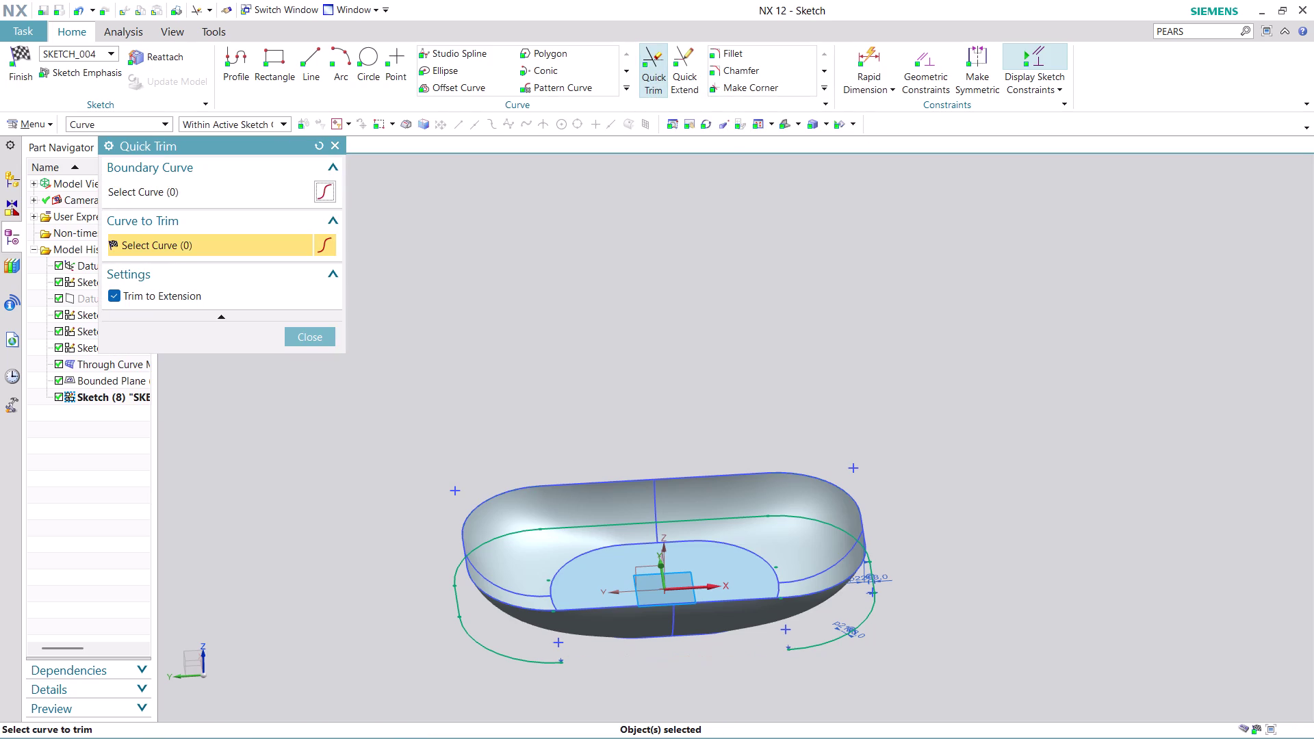
click(510, 653)
click(456, 598)
click(455, 565)
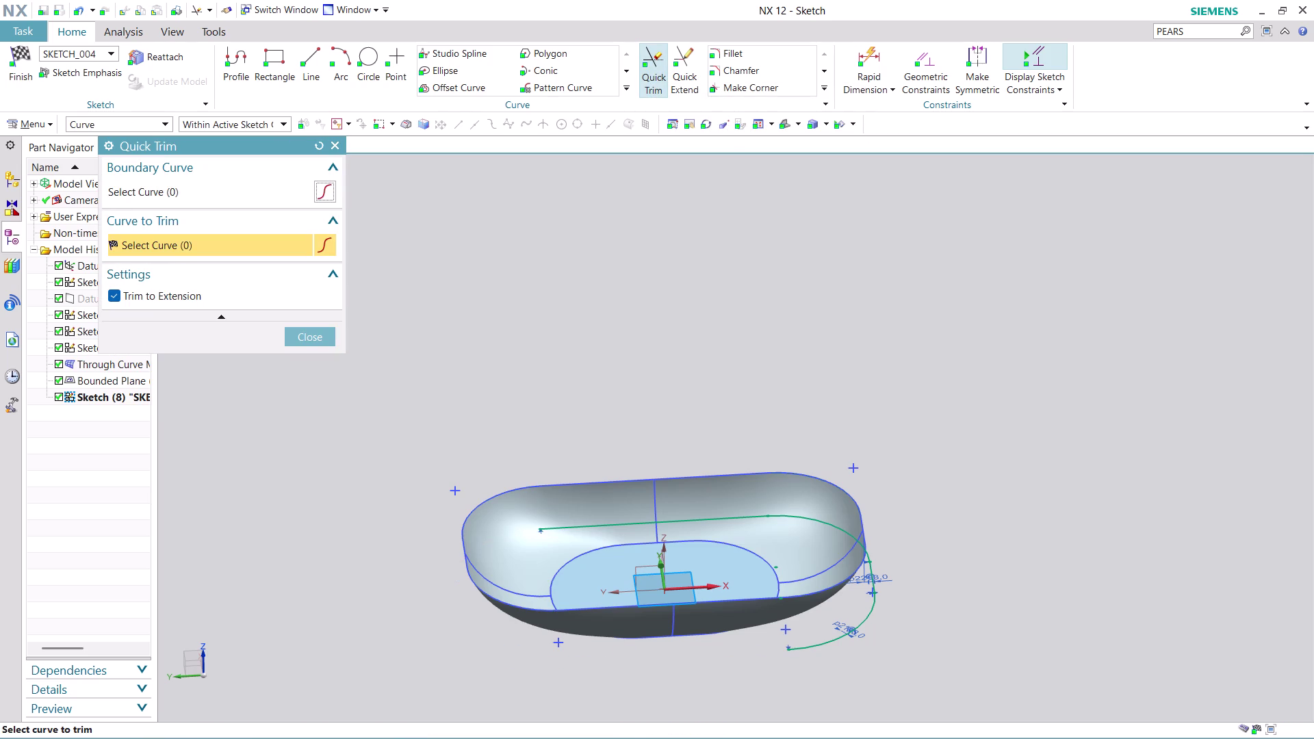
click(584, 528)
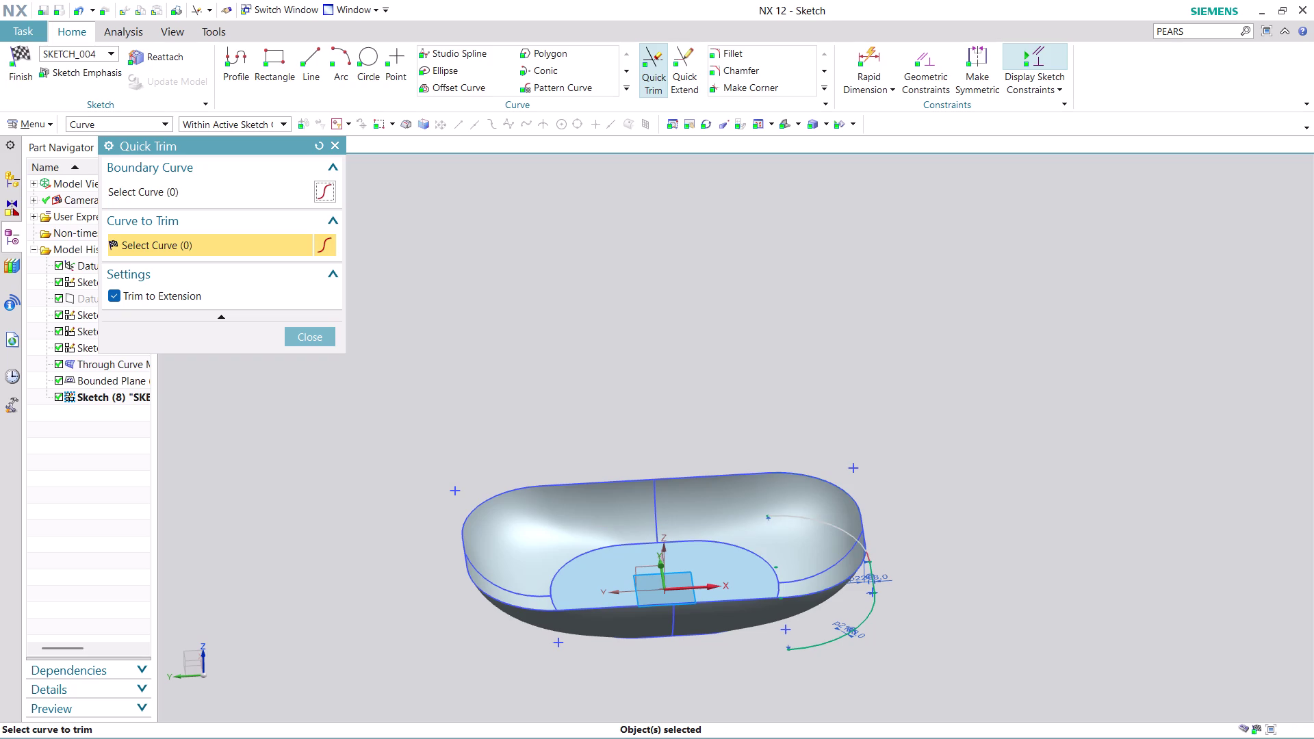
click(820, 518)
click(873, 582)
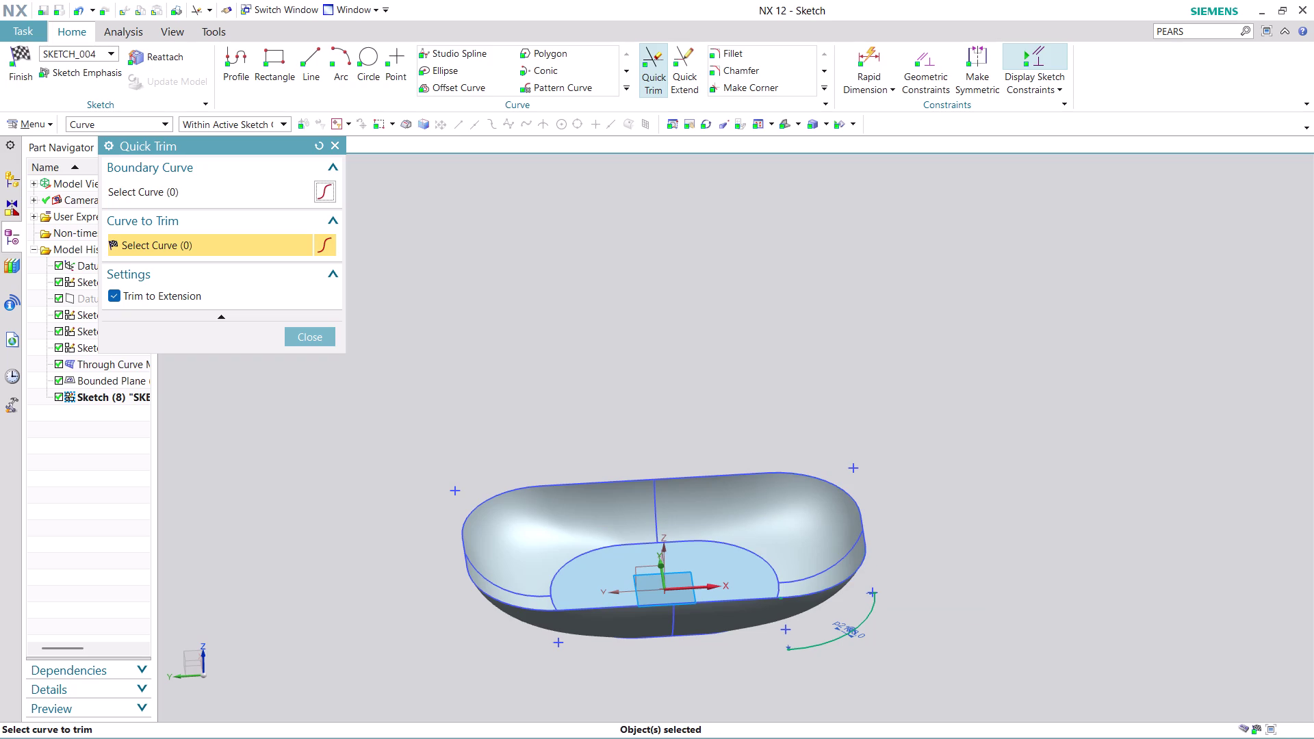
click(864, 627)
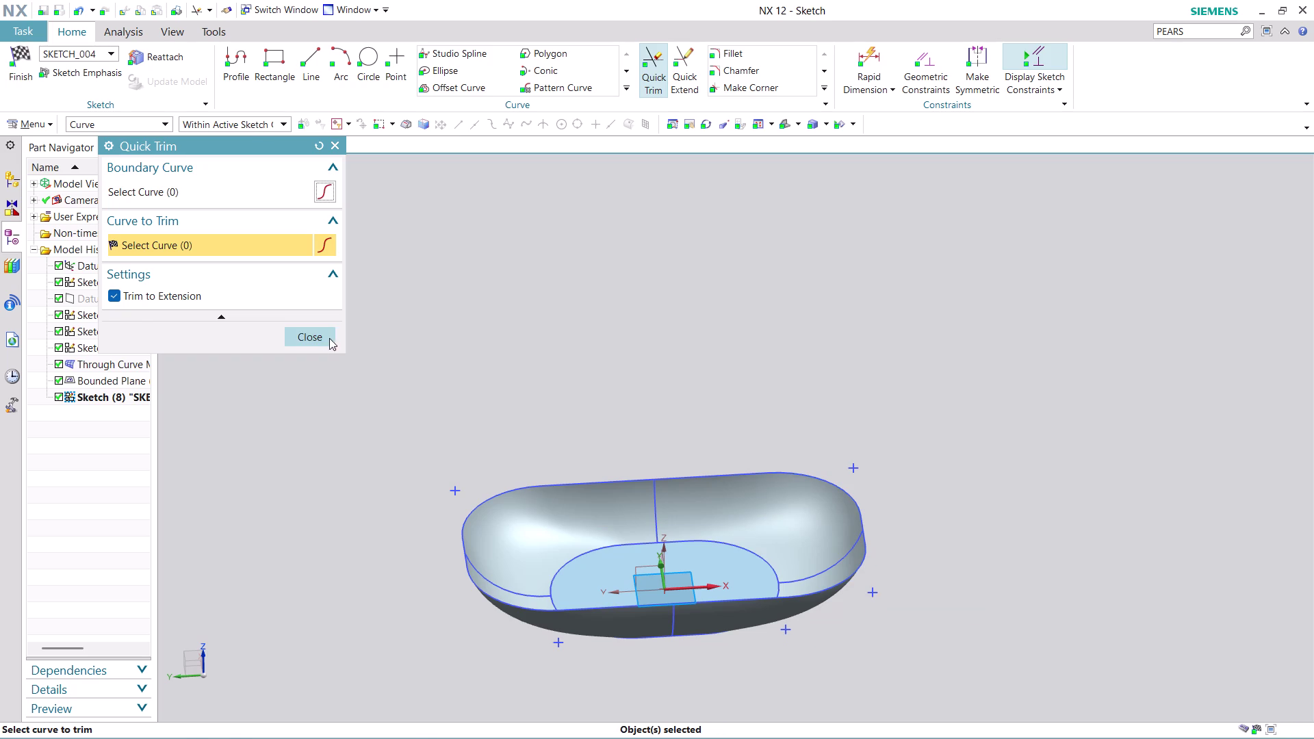
click(325, 339)
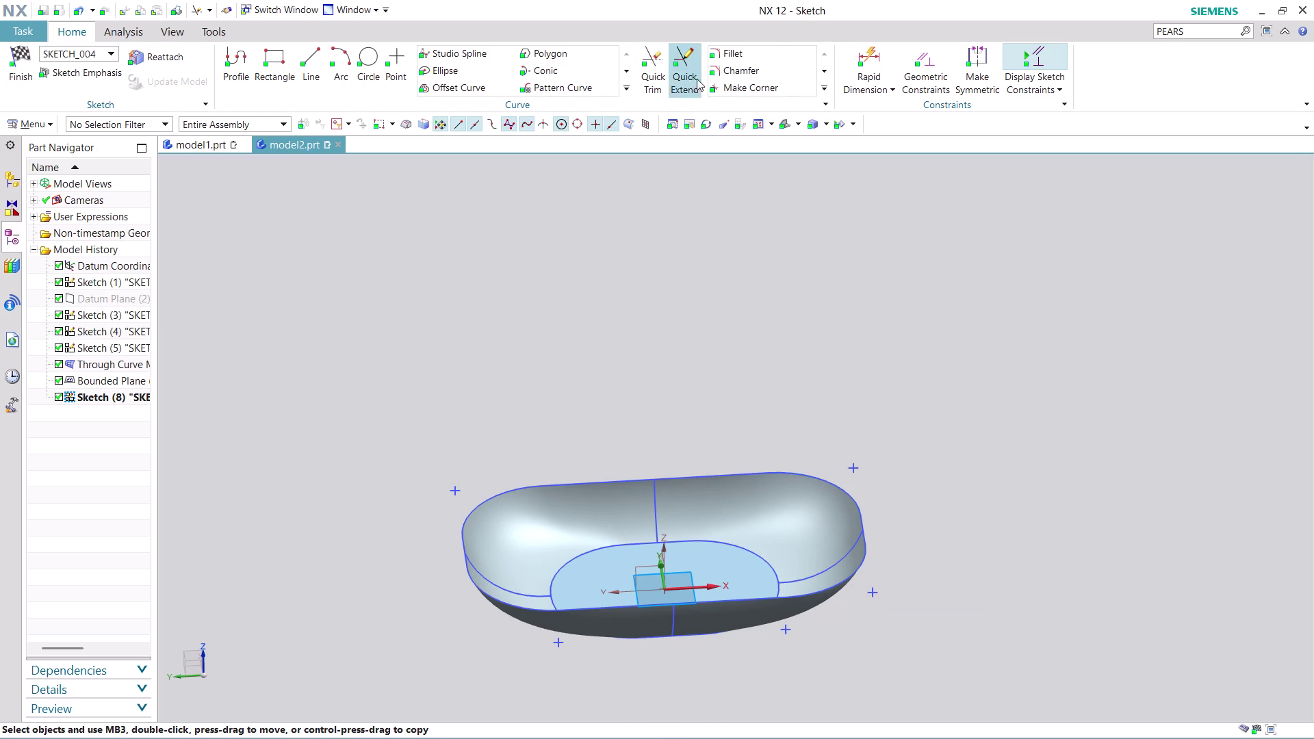
click(629, 92)
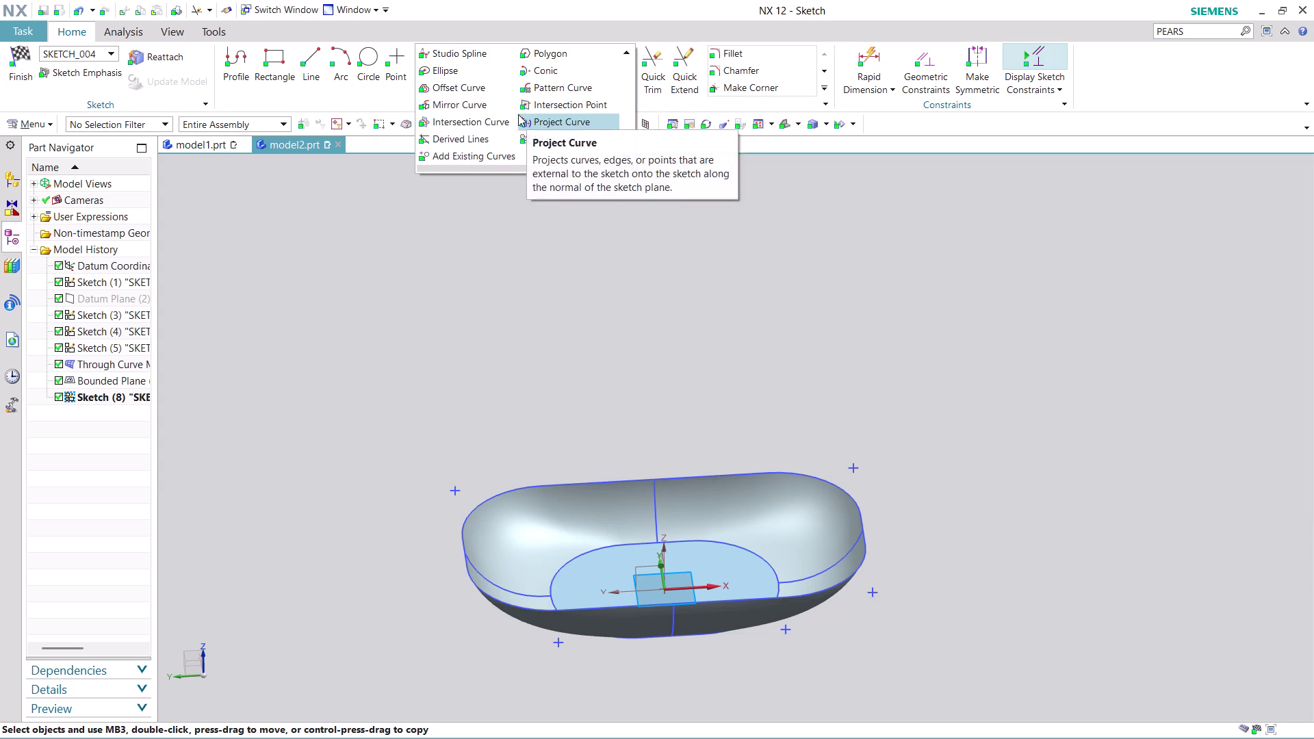
click(453, 94)
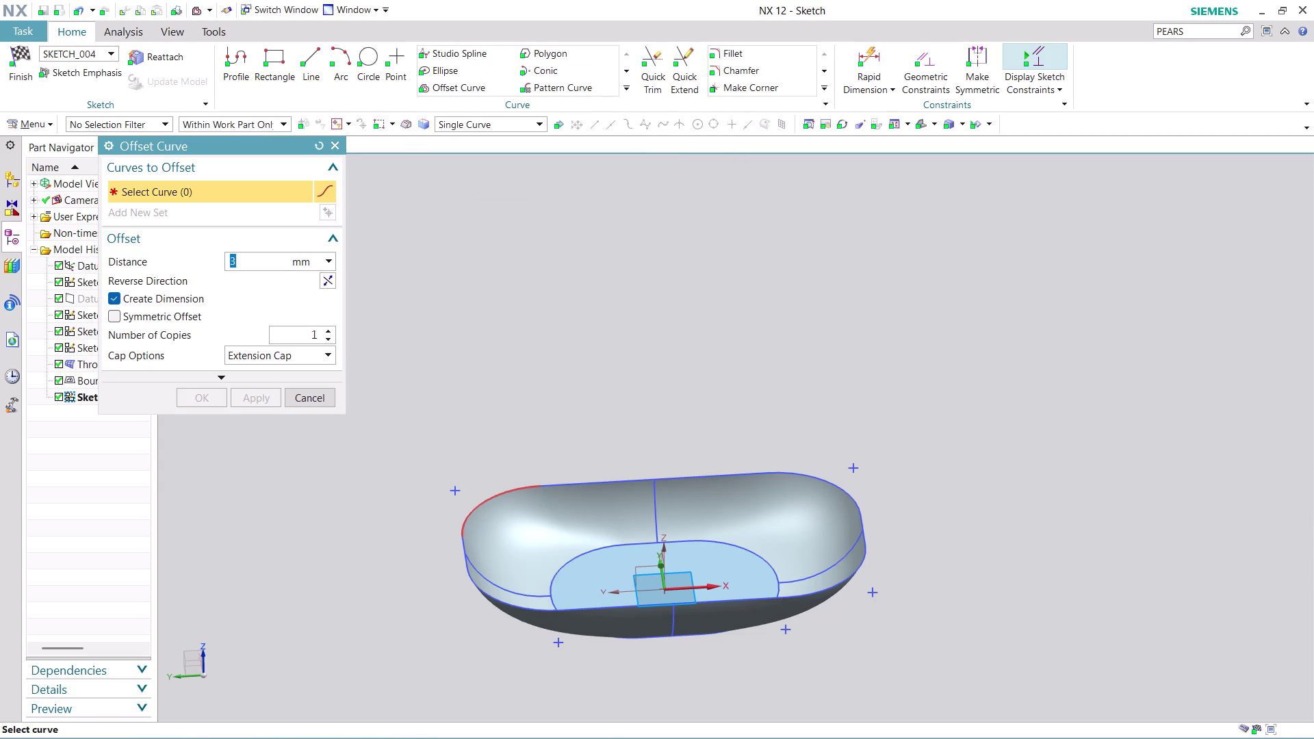
click(484, 497)
scroll(down, 3)
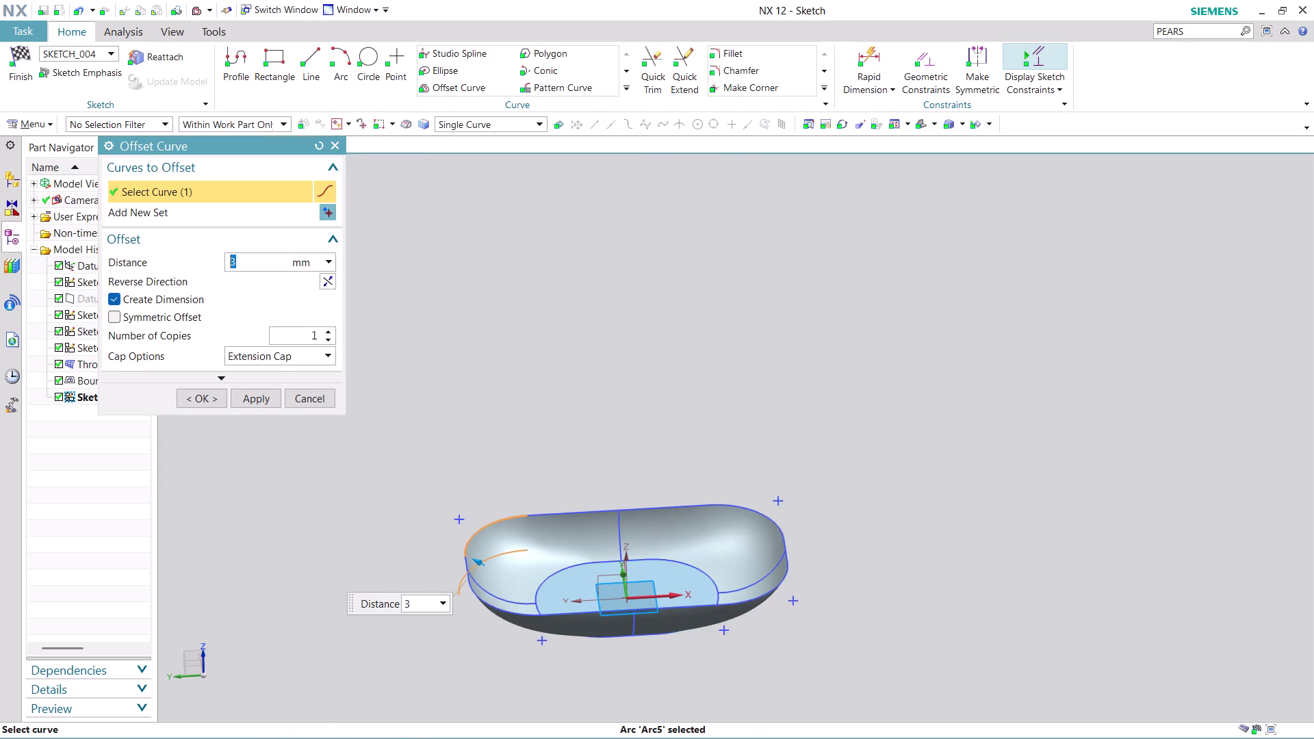
scroll(up, 3)
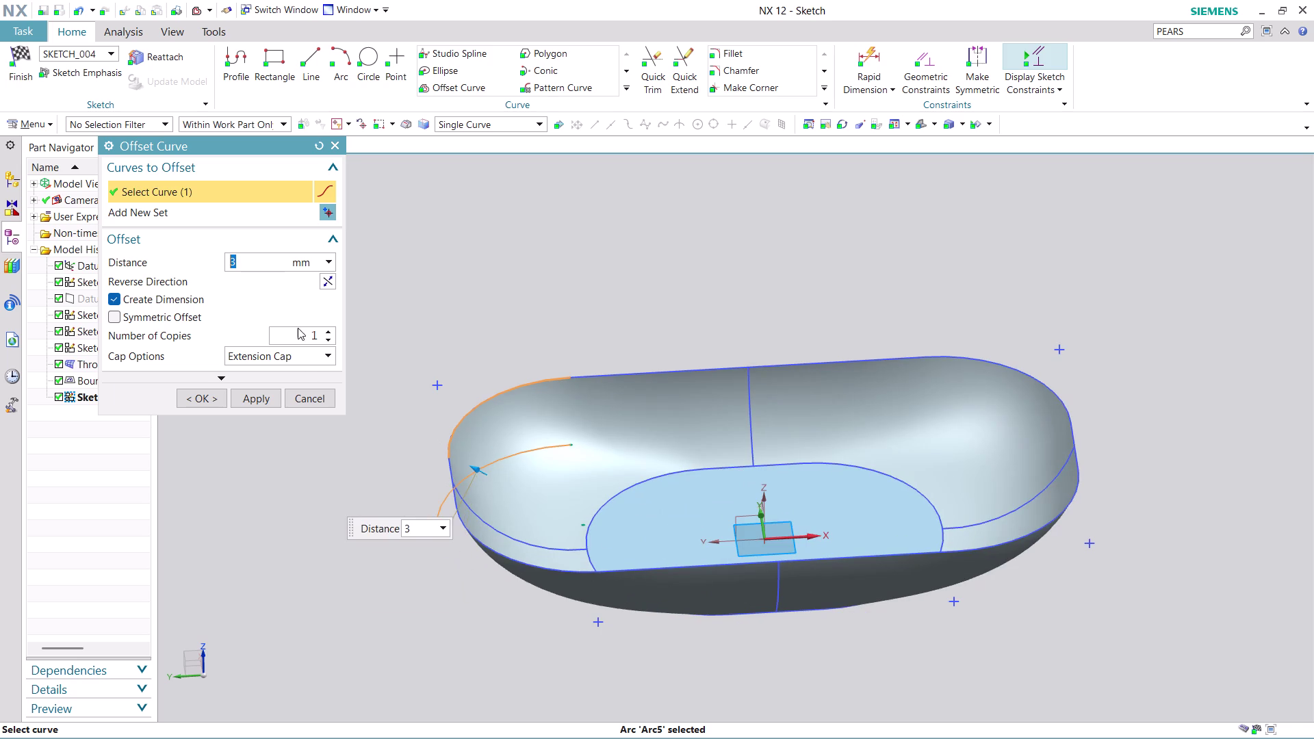
click(327, 284)
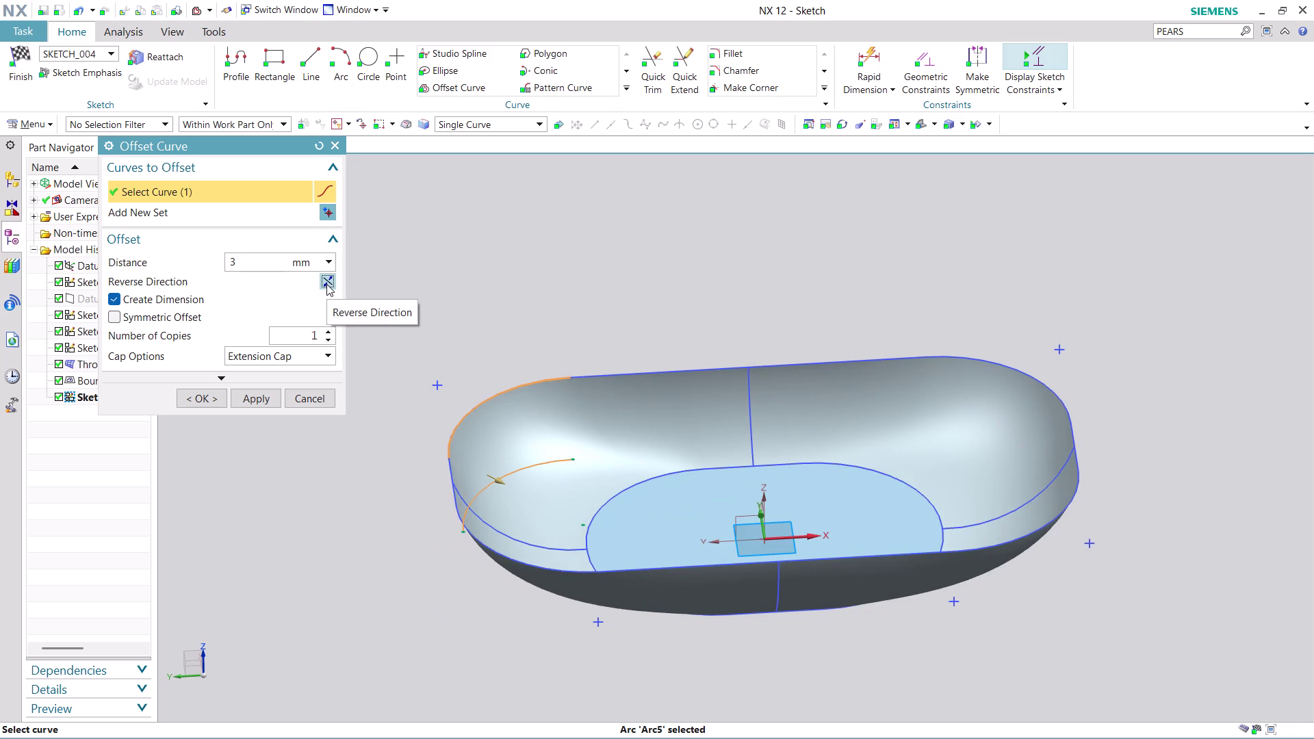
click(327, 284)
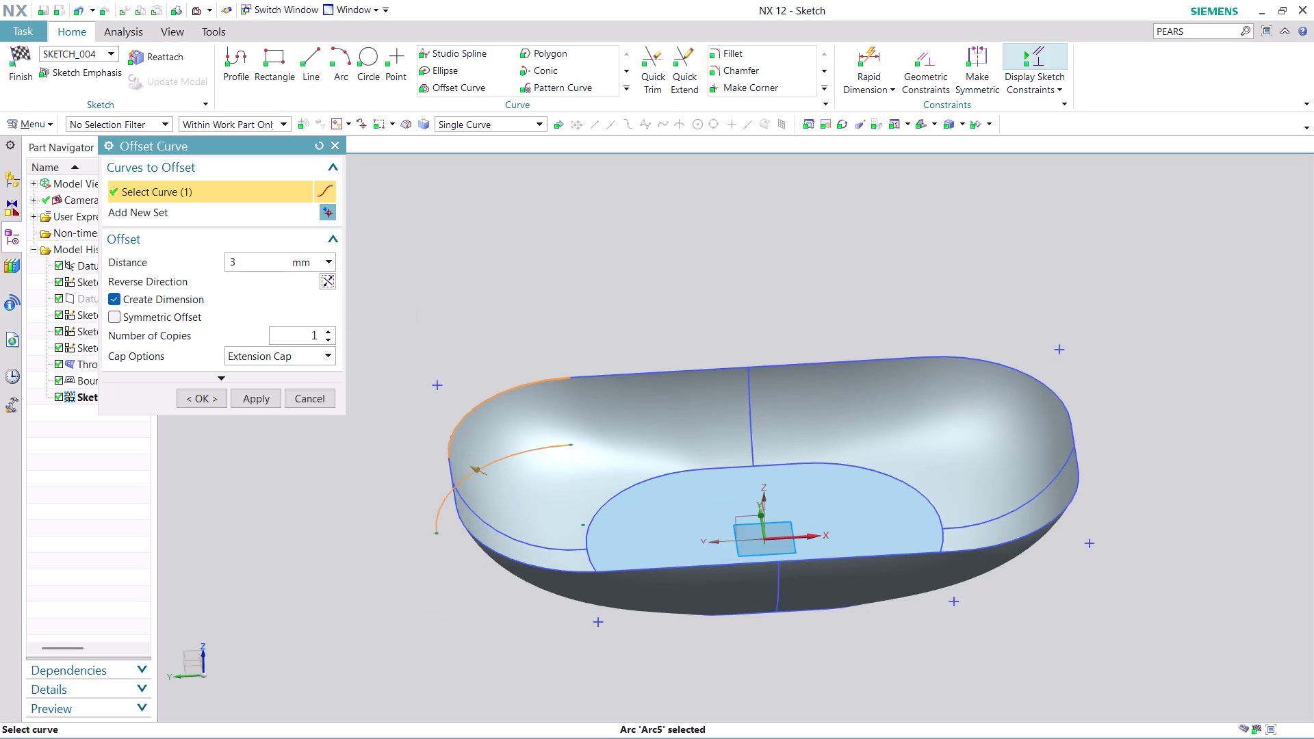
middle_drag(485, 647, 536, 637)
middle_drag(544, 633, 596, 617)
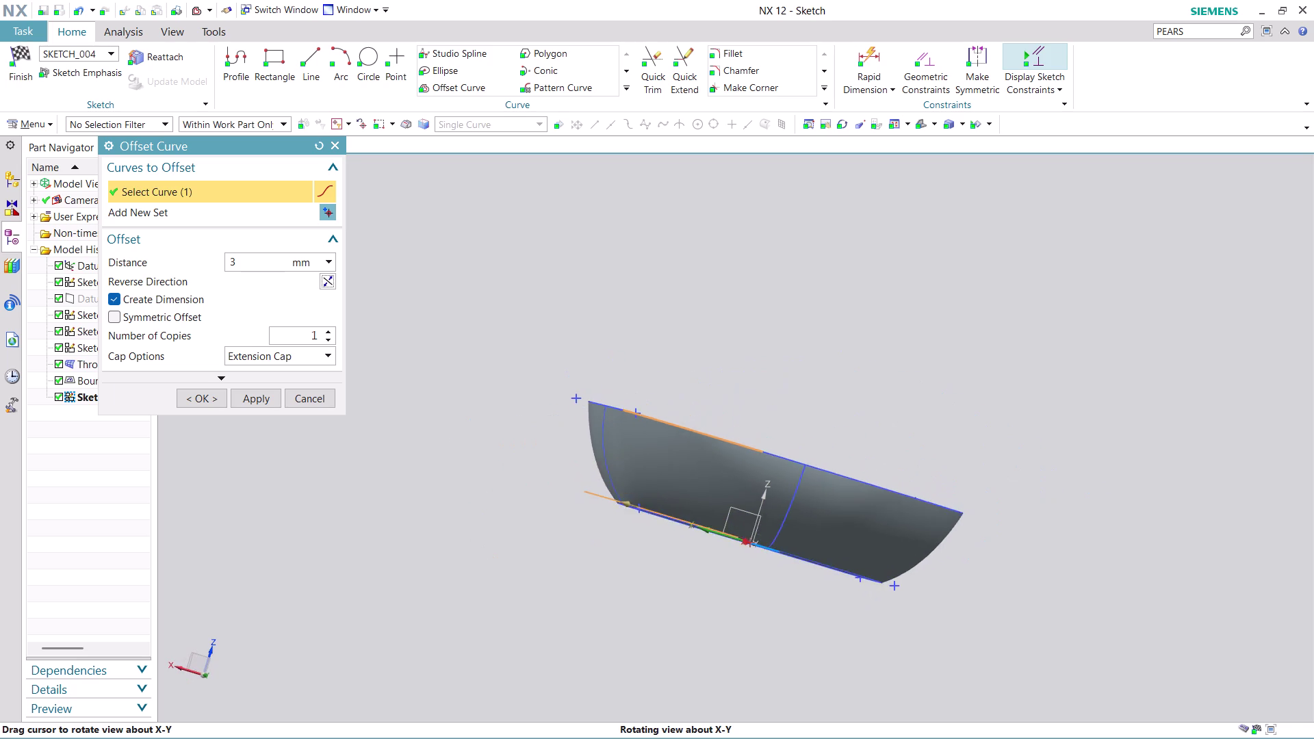
middle_drag(596, 617, 540, 603)
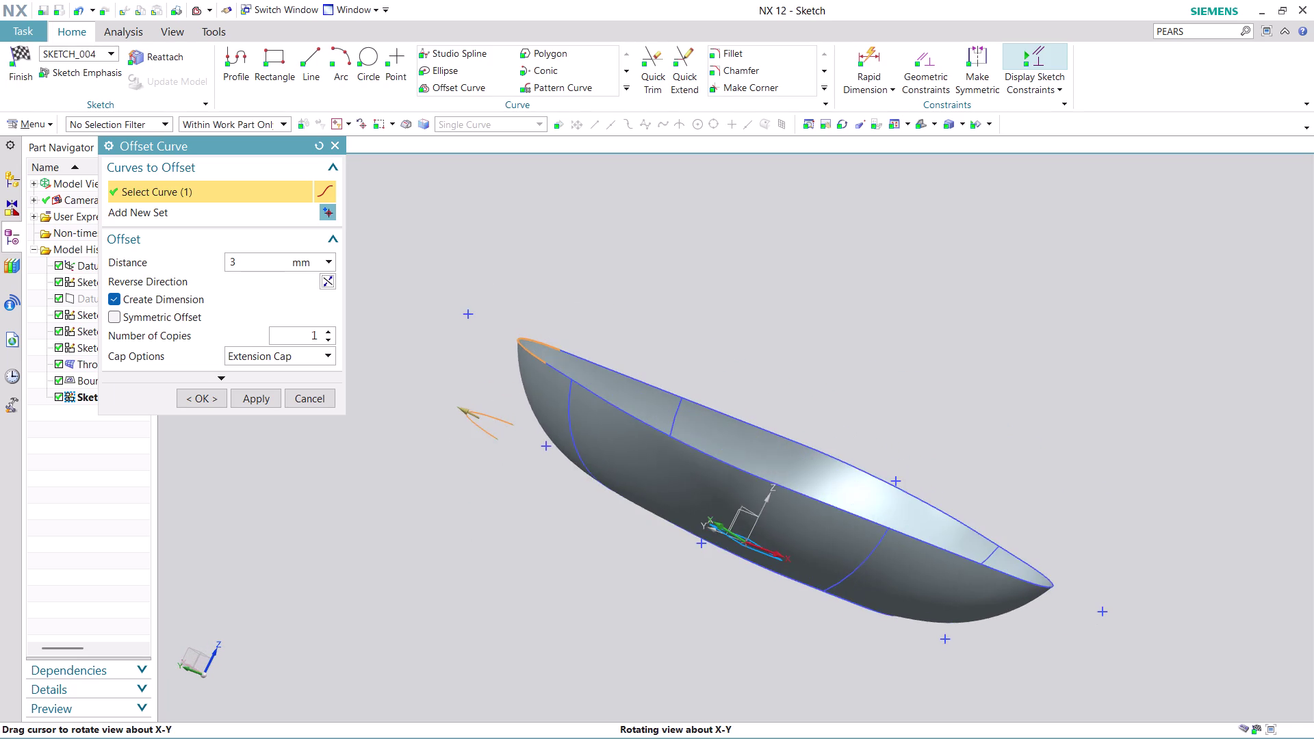
middle_drag(541, 602, 488, 609)
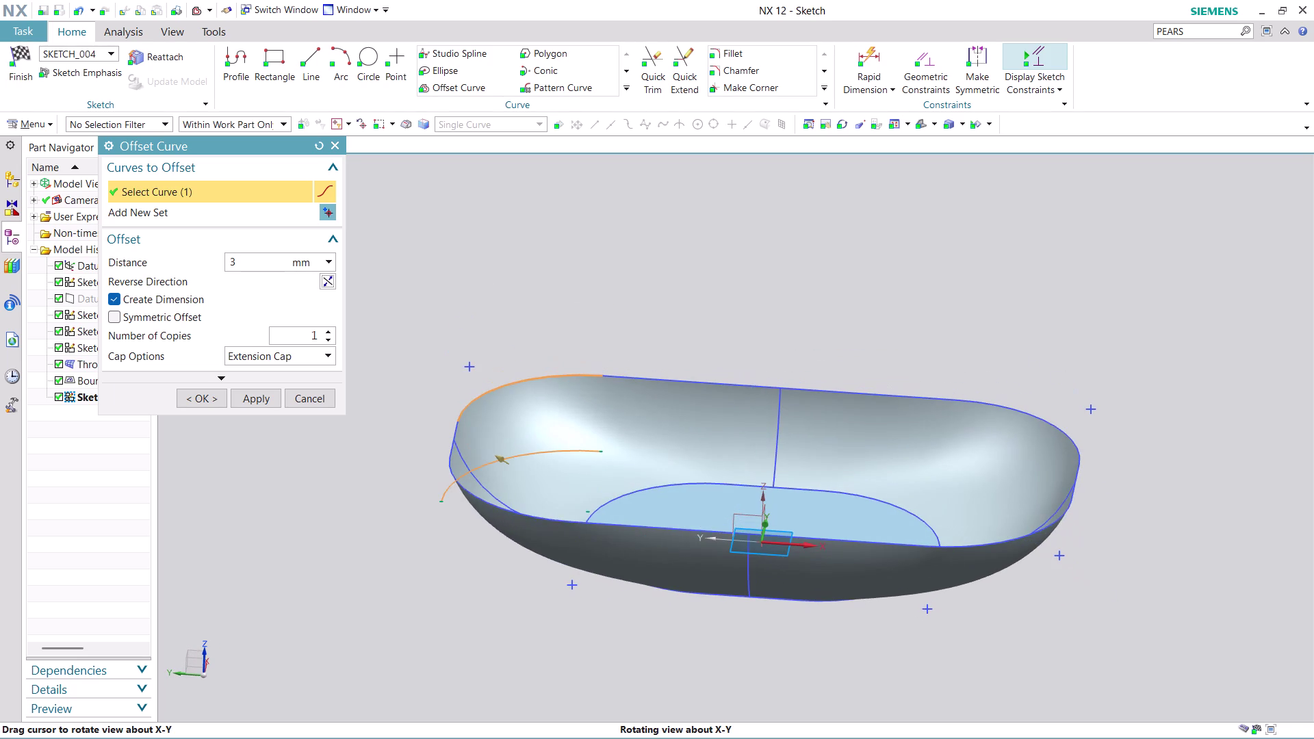
middle_drag(488, 608, 489, 619)
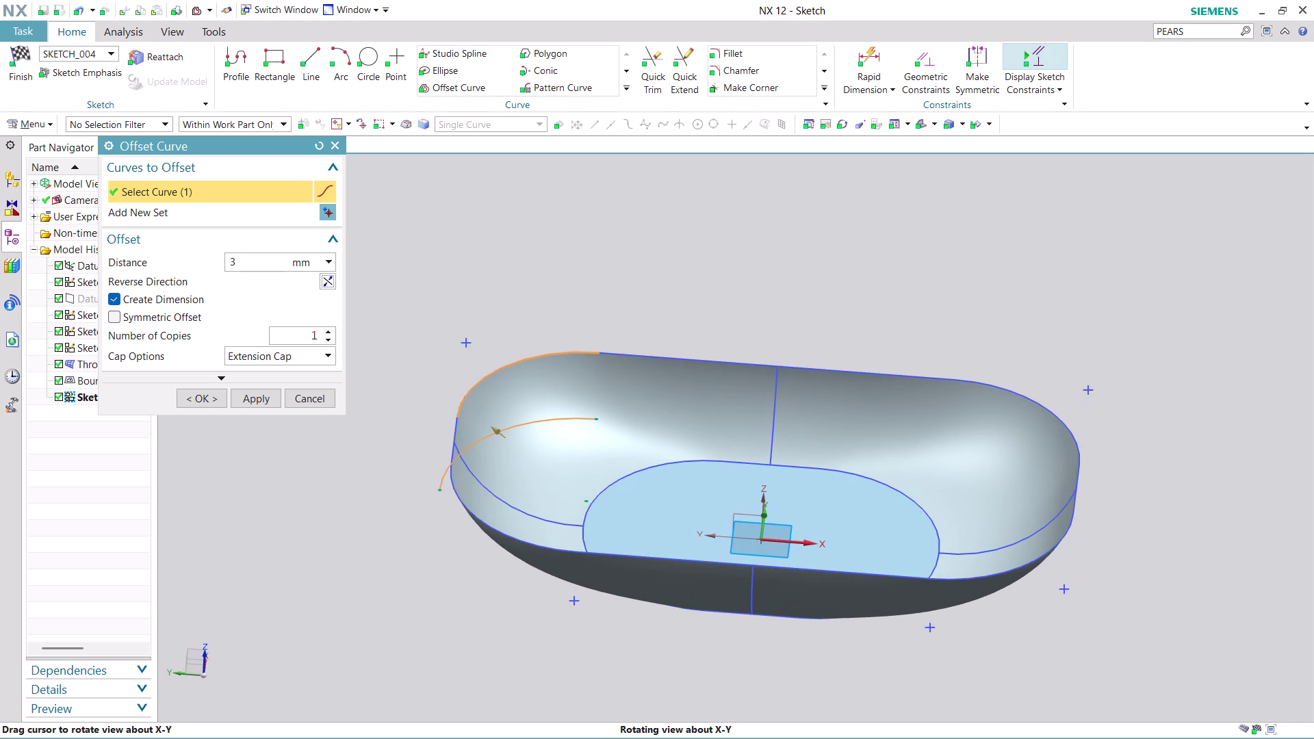
middle_drag(489, 619, 495, 625)
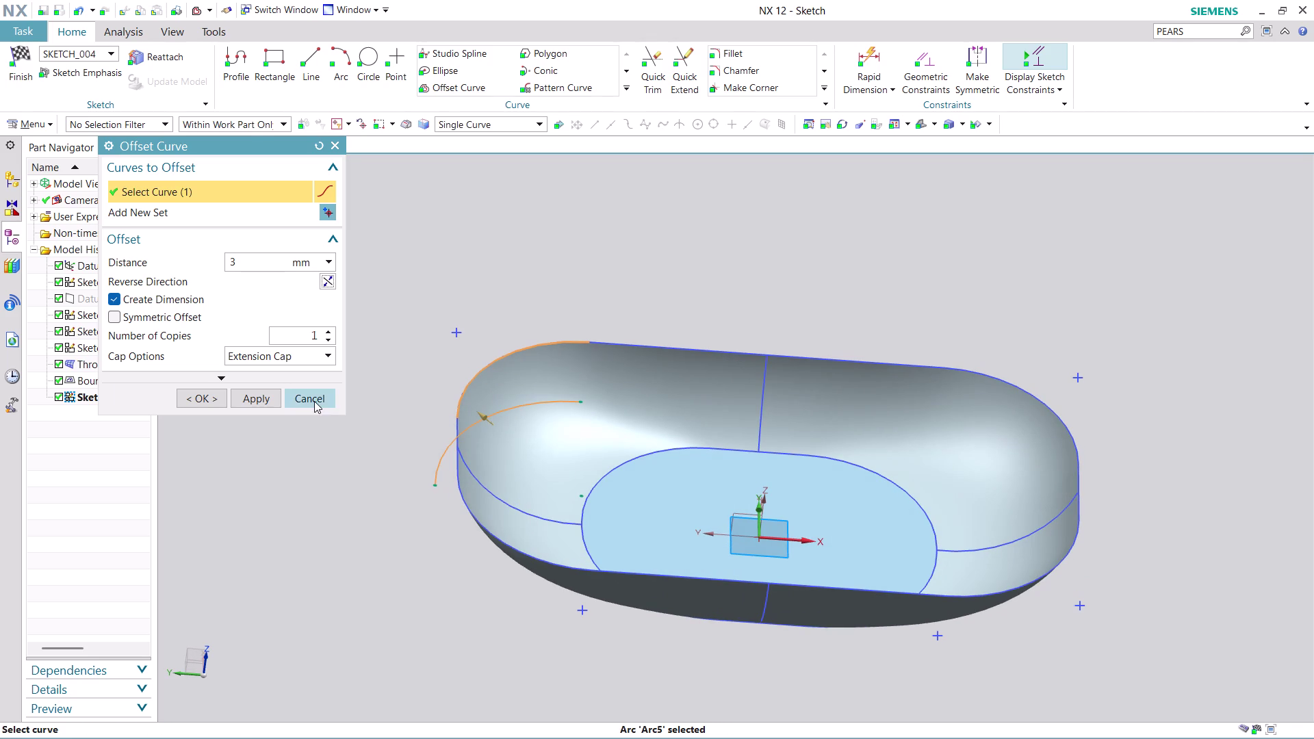
click(314, 401)
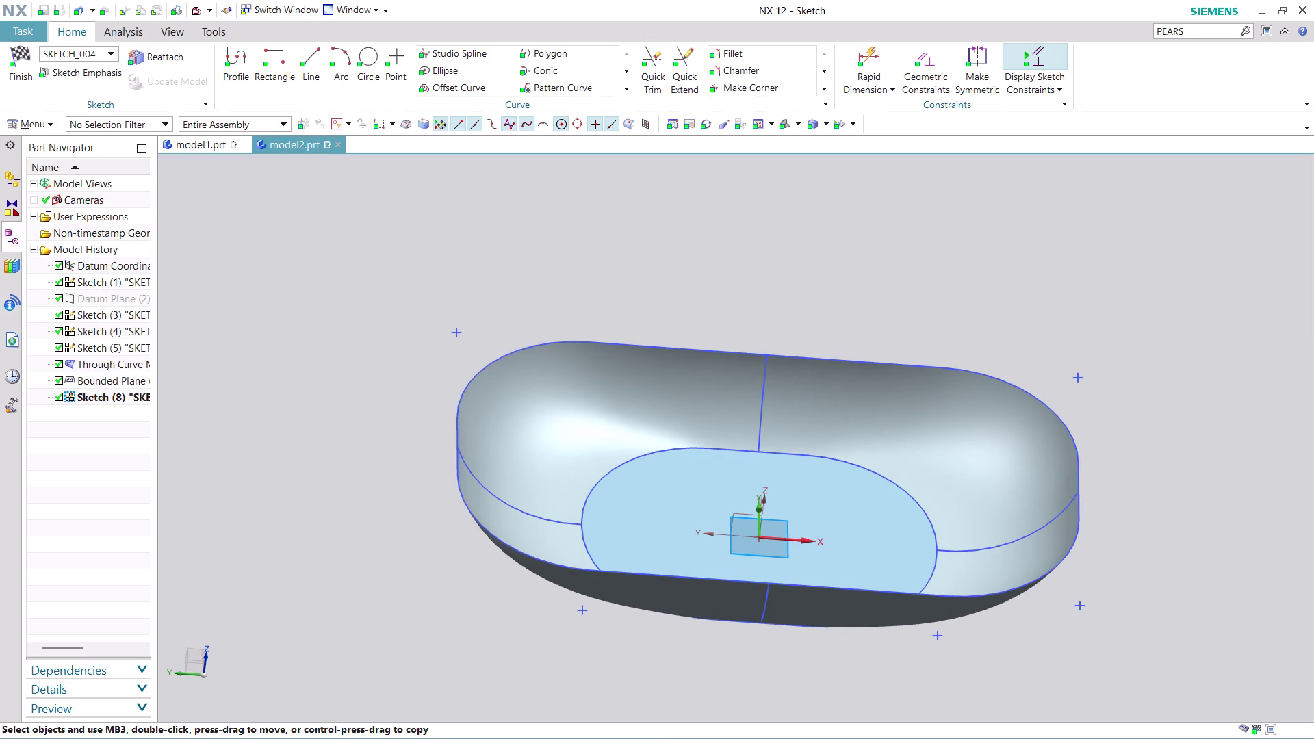
Finish the sketch and delete Sketch (8) from the Part Navigator.
click(15, 82)
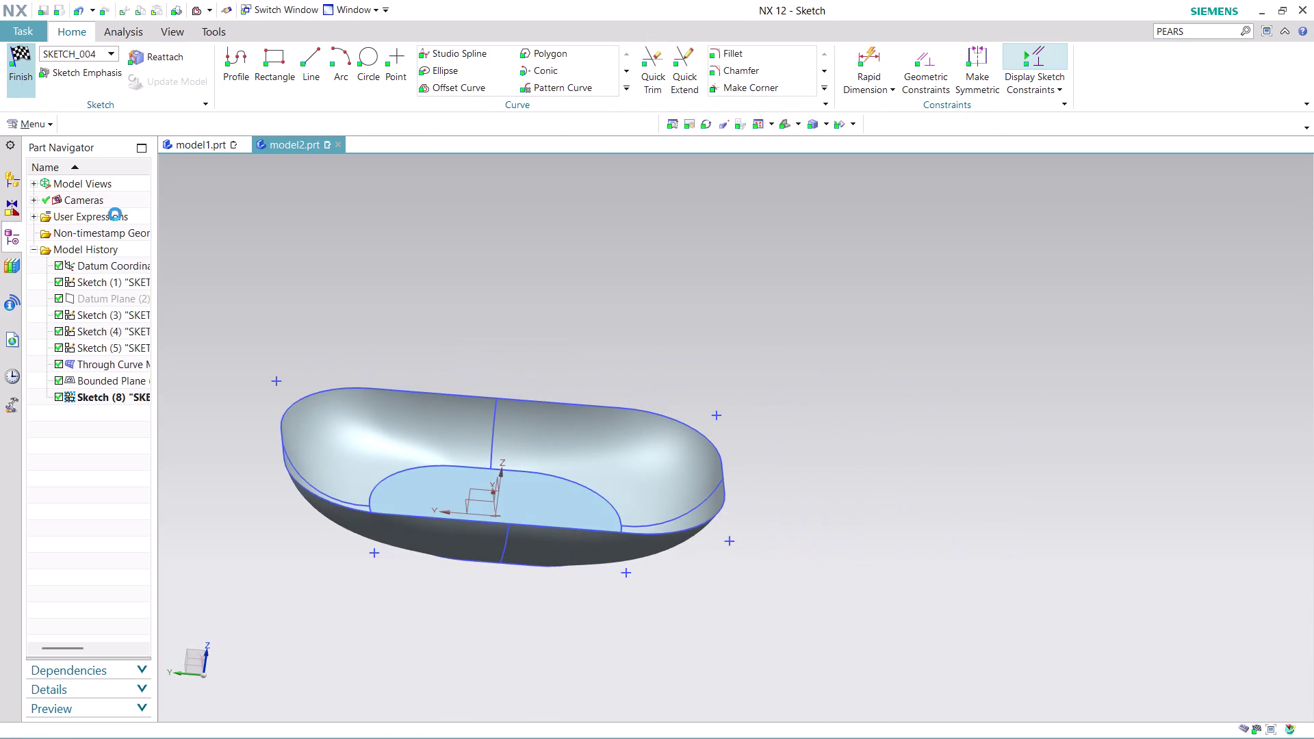
click(104, 394)
right_click(104, 394)
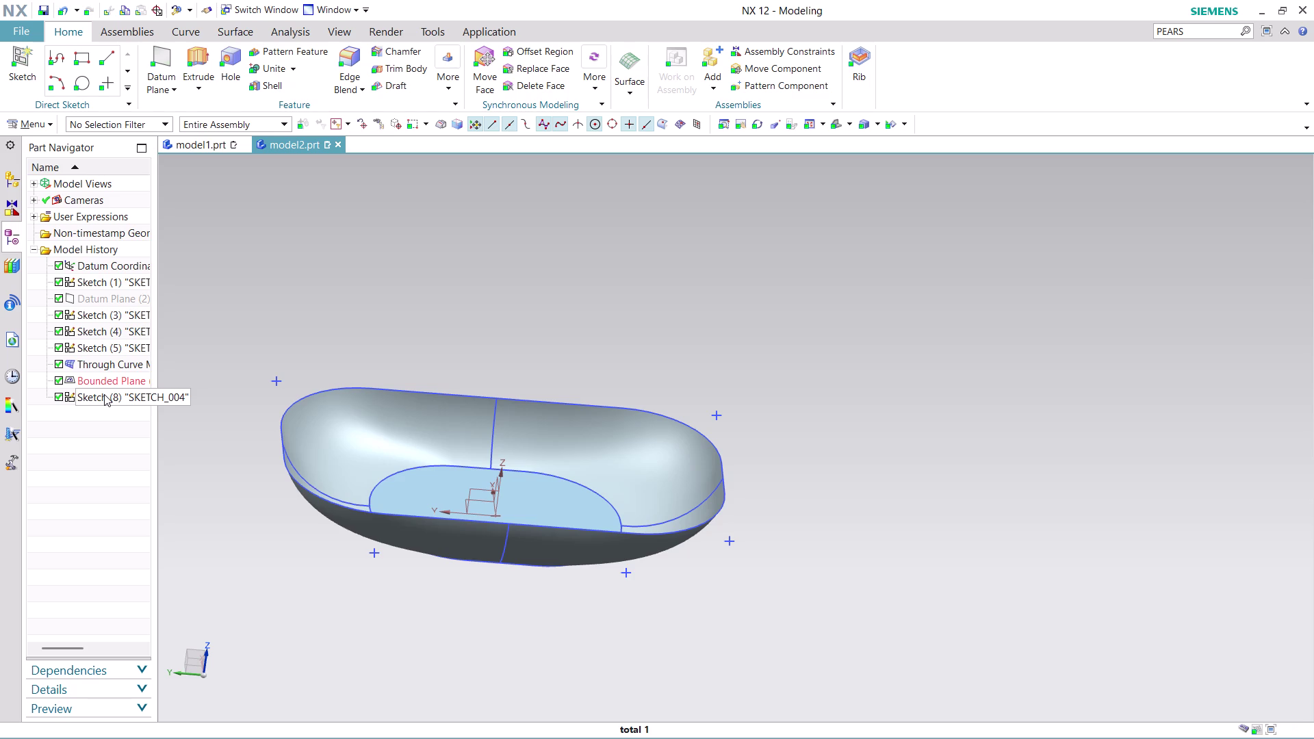
click(140, 297)
scroll(down, 3)
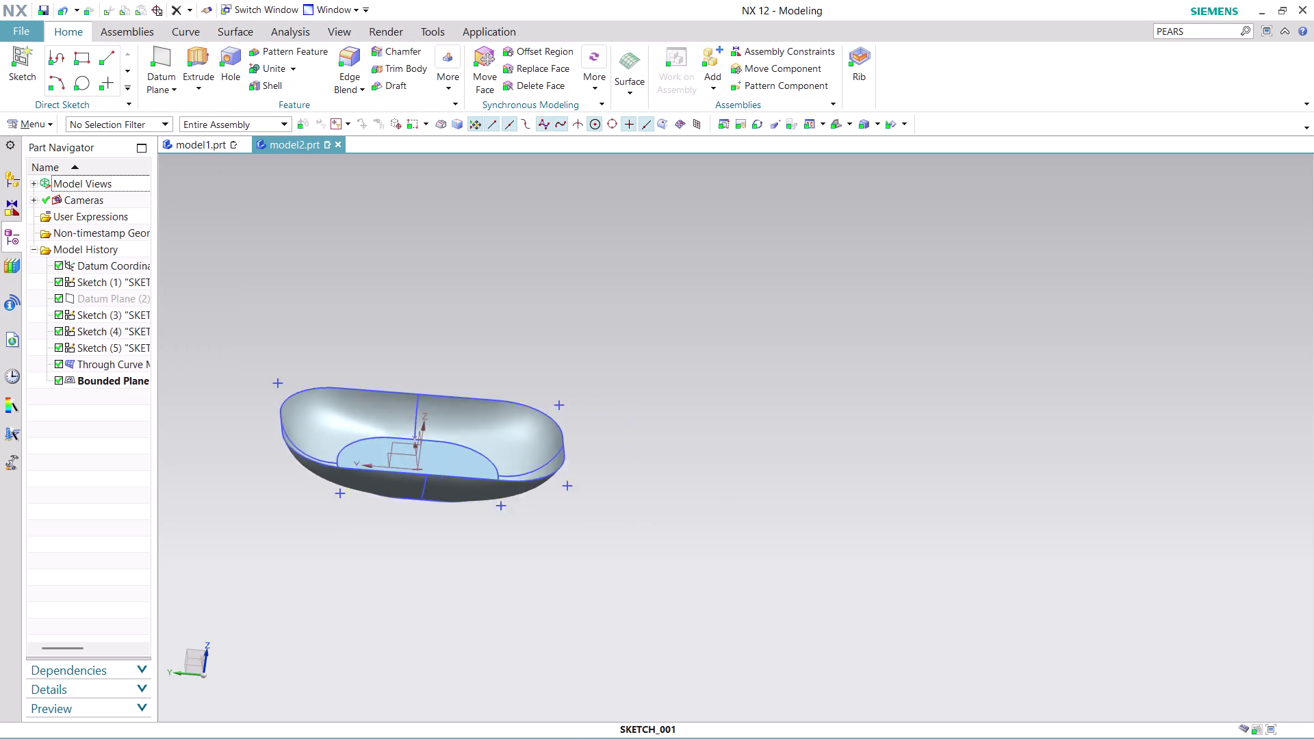
scroll(down, 3)
scroll(up, 3)
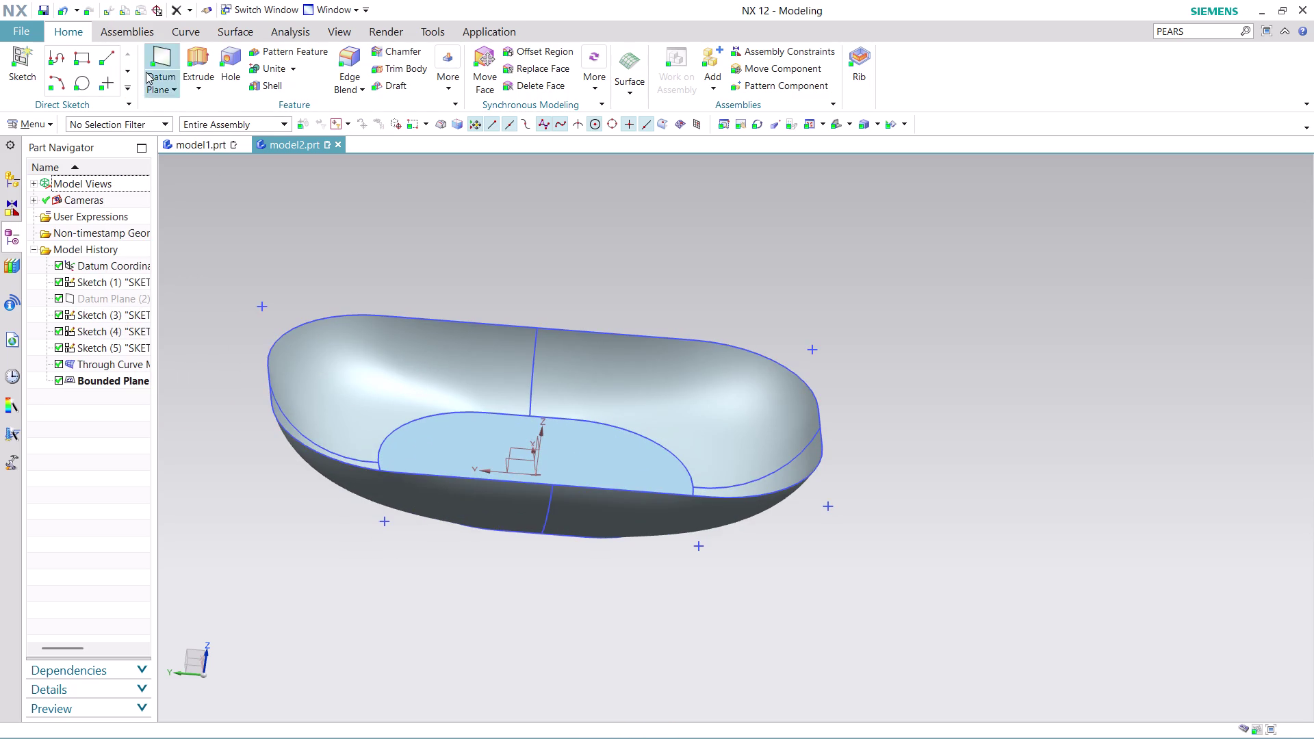
Dismiss the curve-types list and start Sketch in Task Environment from the Insert menu.
click(133, 91)
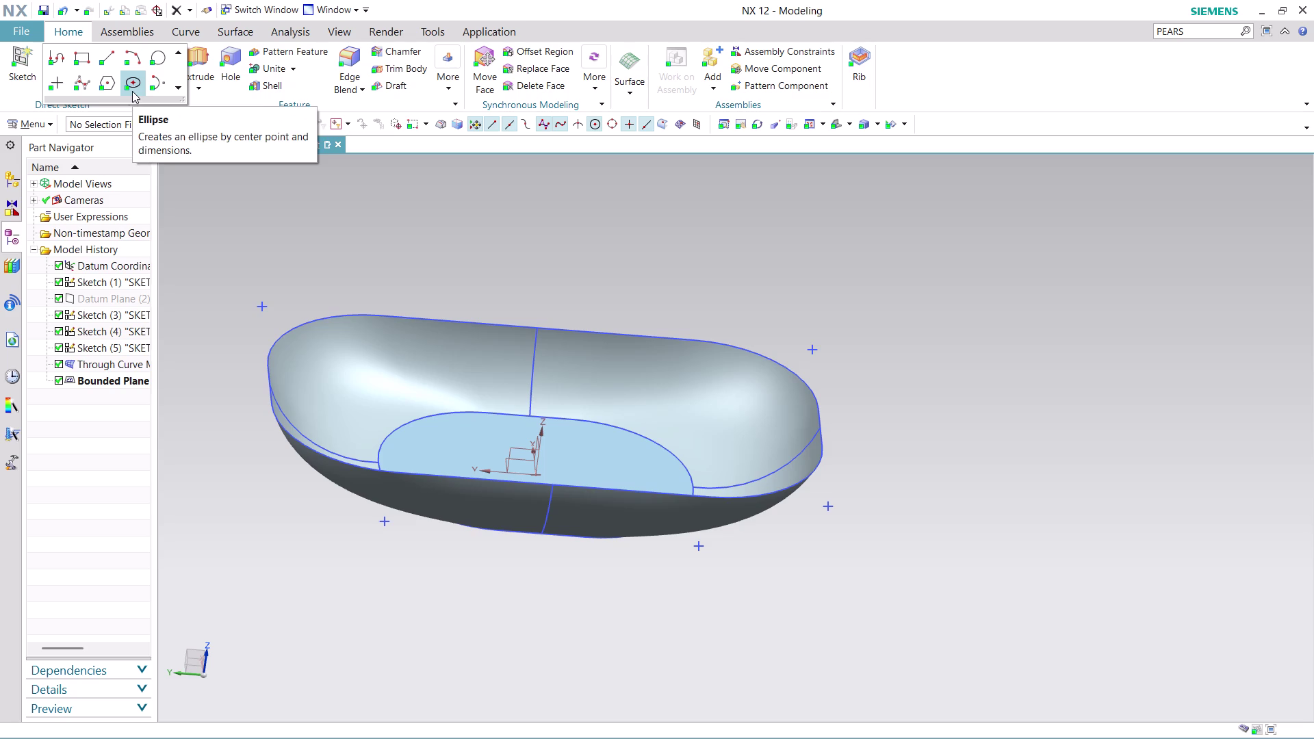
click(252, 226)
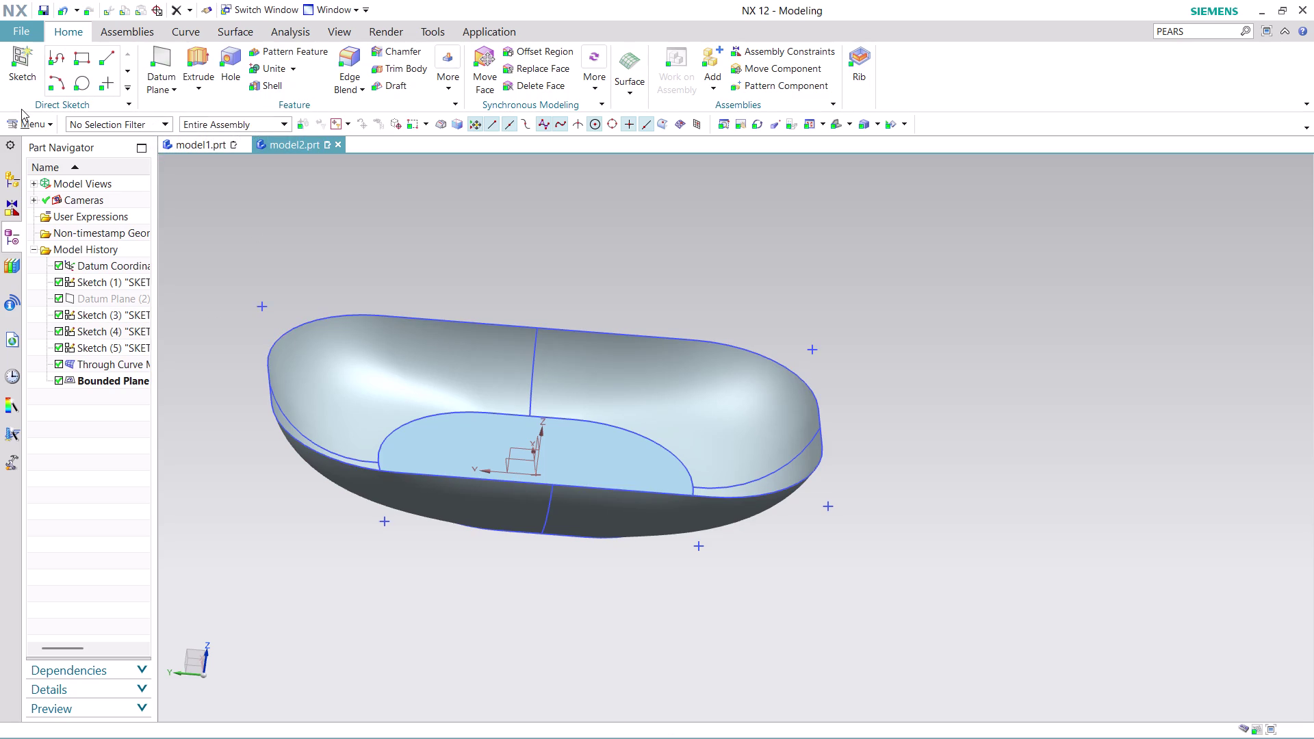
click(46, 120)
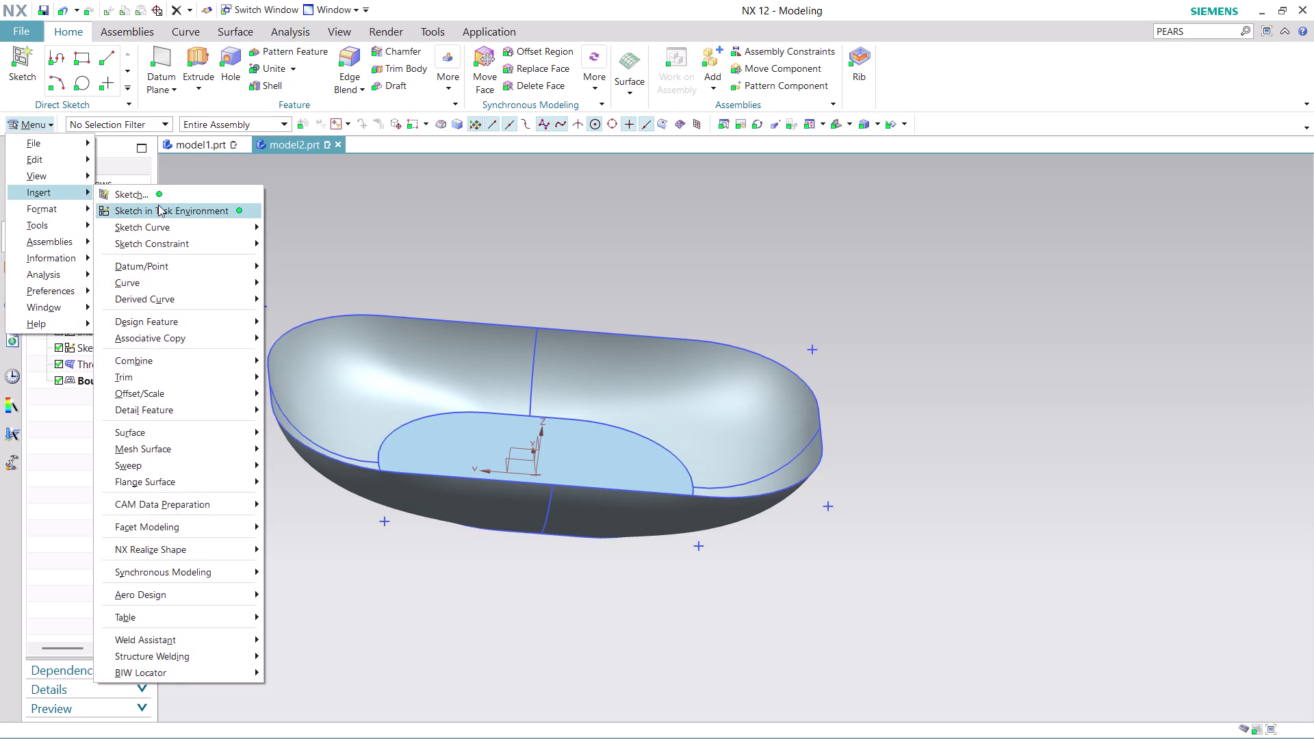
click(158, 204)
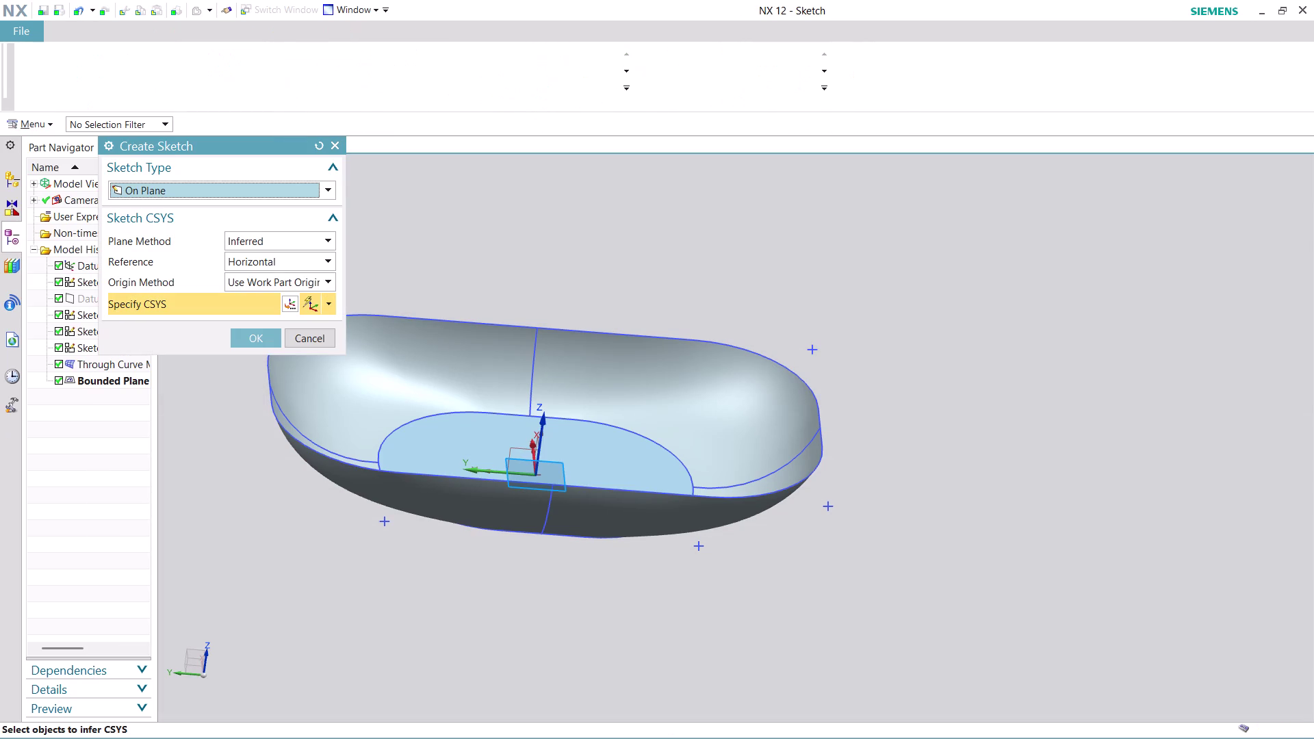
Try picking the midpoint of Line5 on the tub as the sketch reference via QuickPick.
scroll(down, 3)
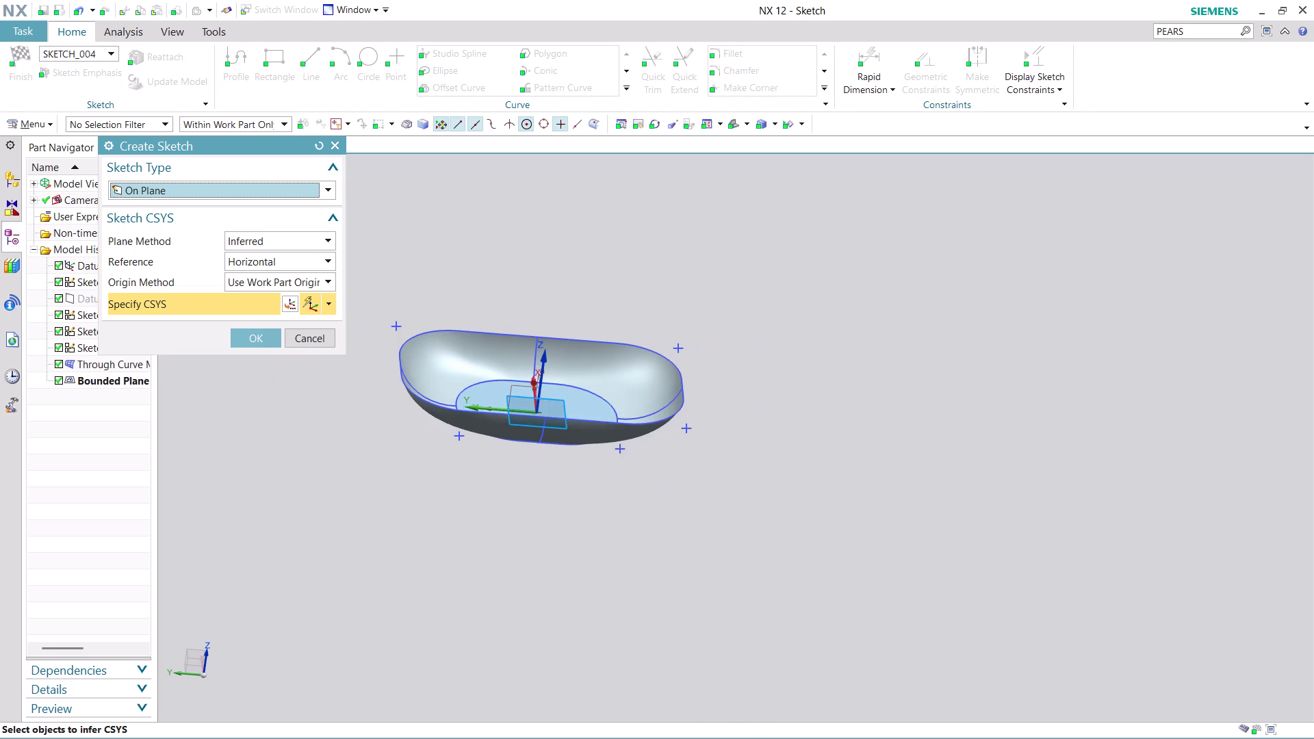
scroll(down, 3)
scroll(up, 3)
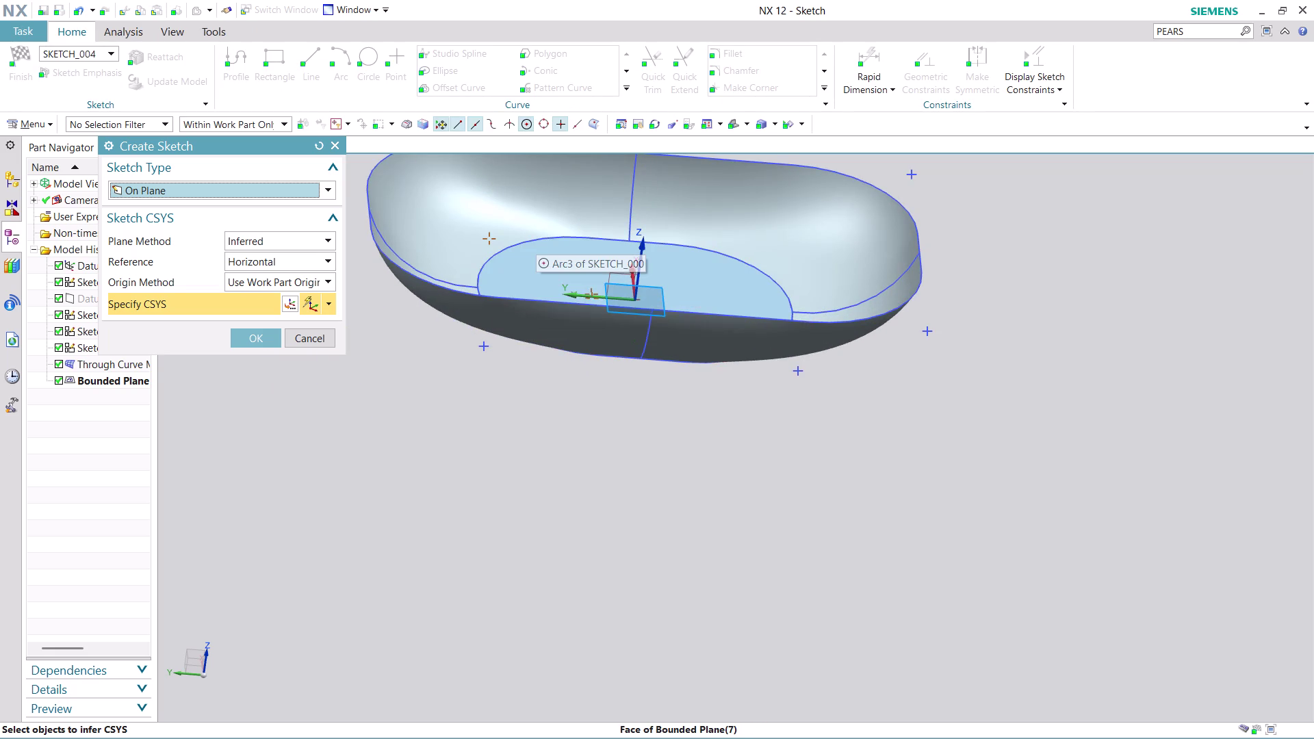
scroll(down, 3)
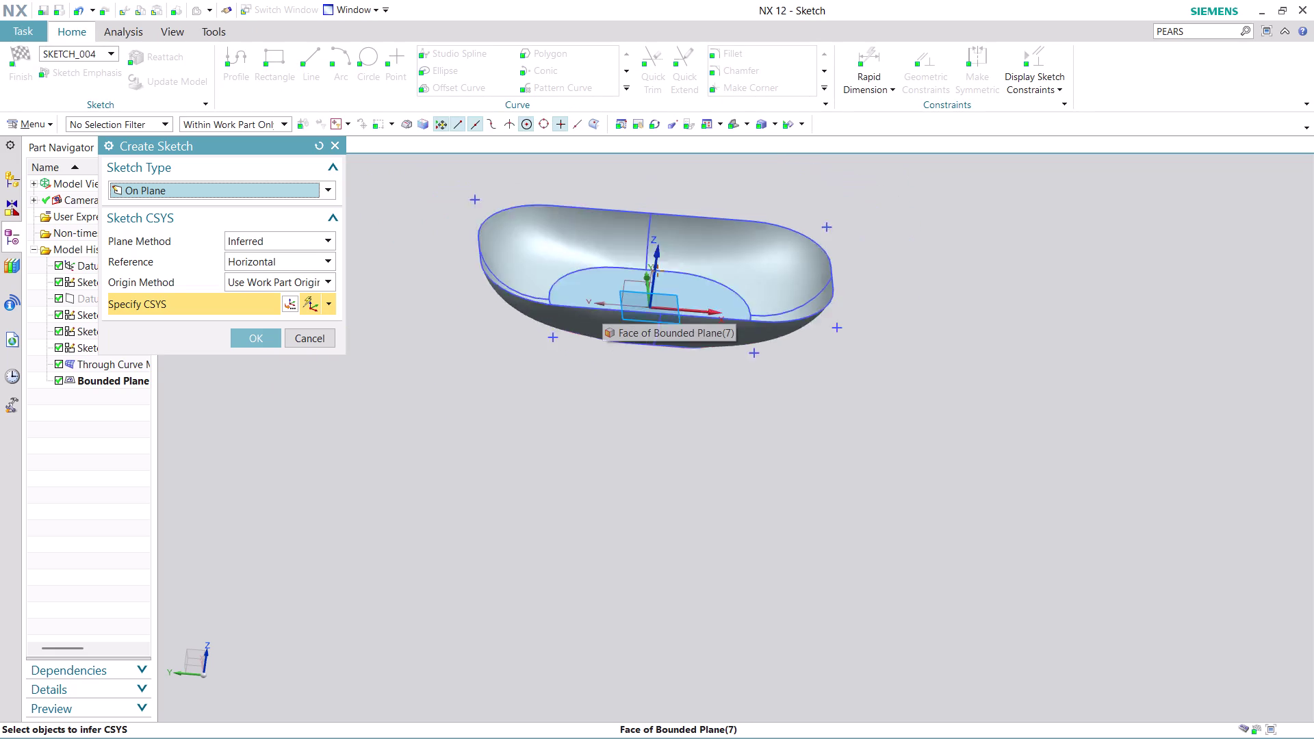
scroll(down, 3)
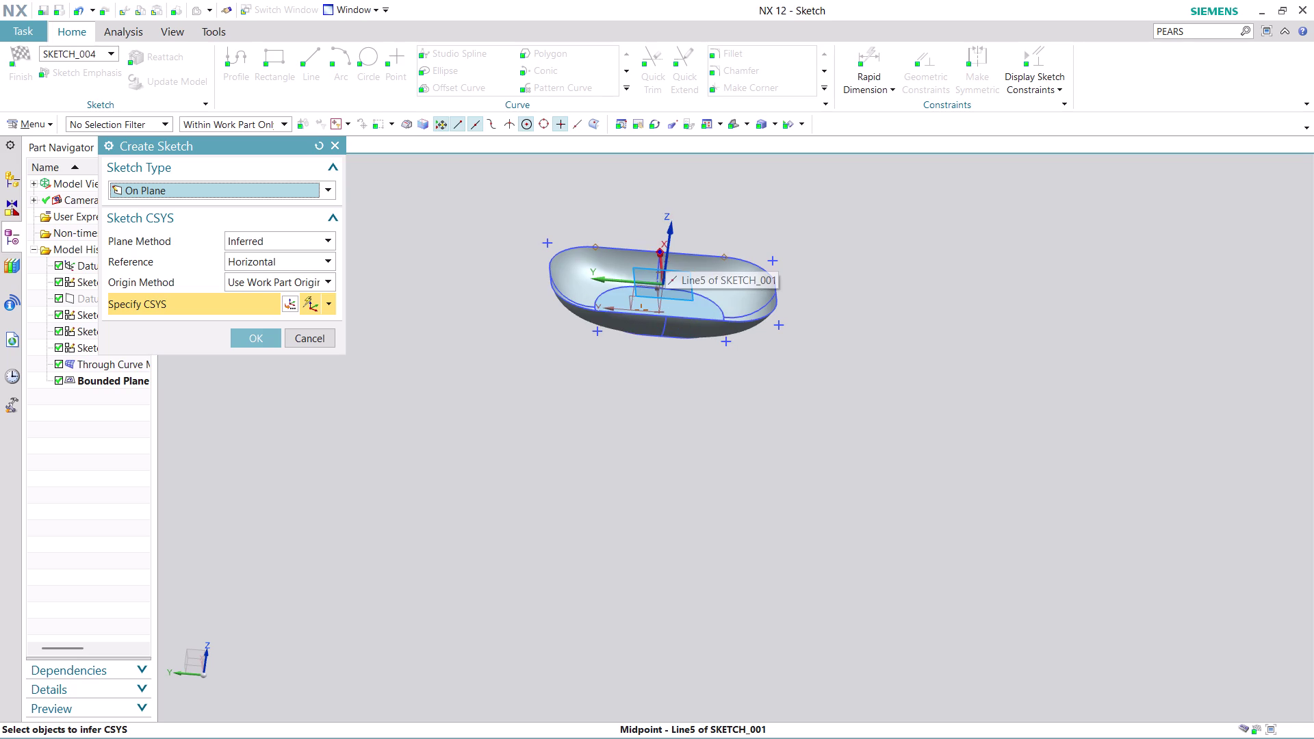
click(661, 248)
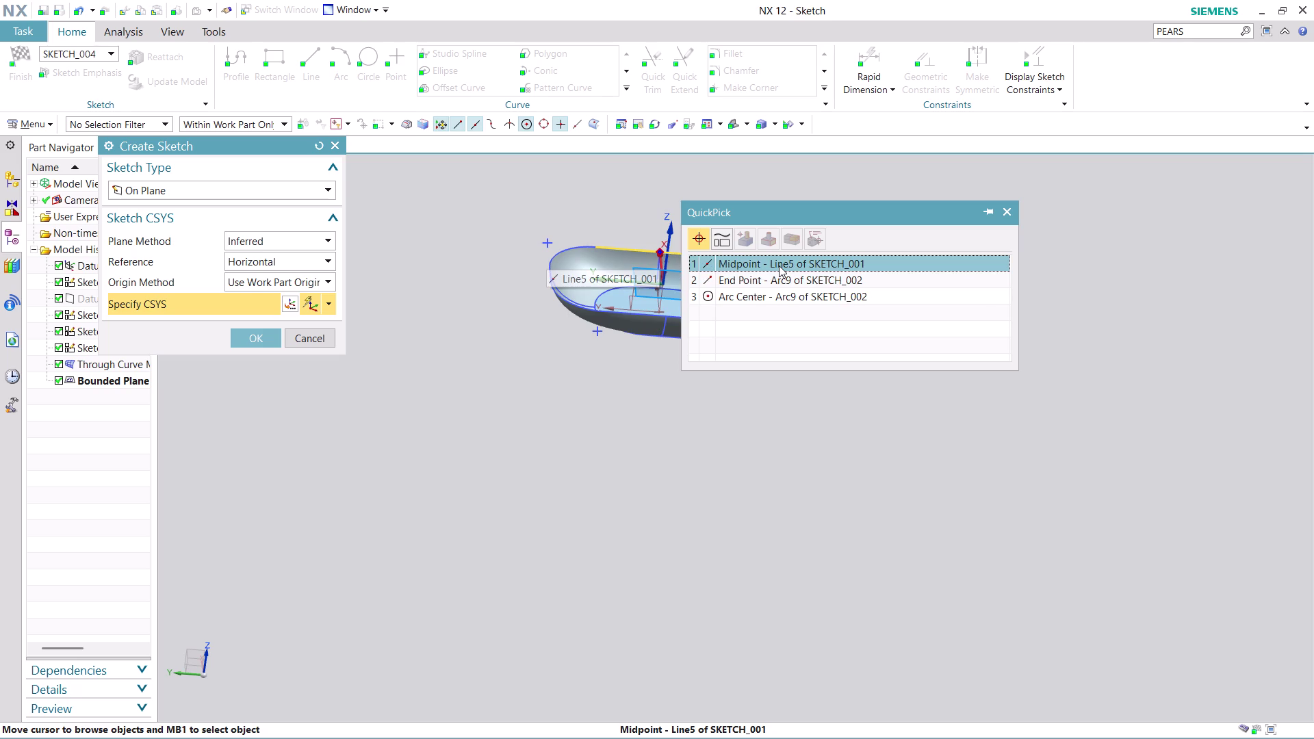
click(314, 332)
click(313, 335)
click(318, 341)
click(1006, 209)
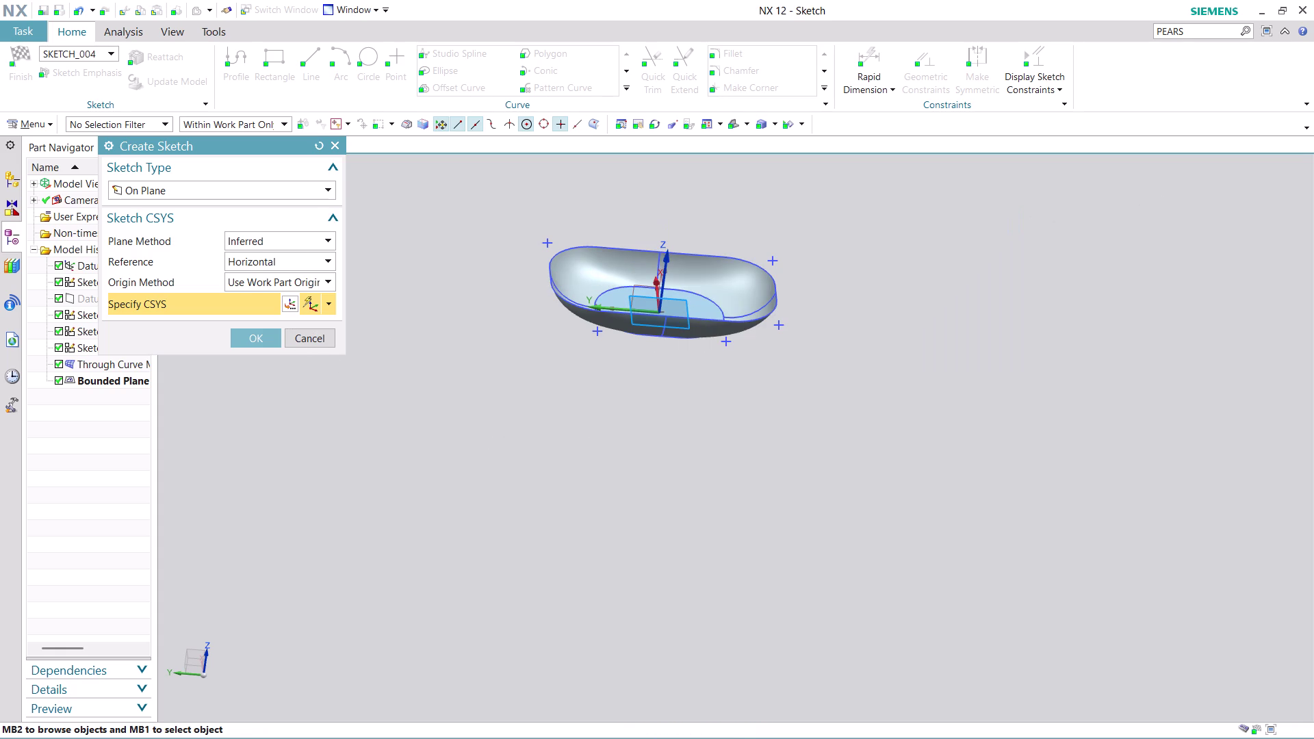
Change Plane Method from Inferred to New Plane, then cancel the Create Sketch dialog.
click(330, 236)
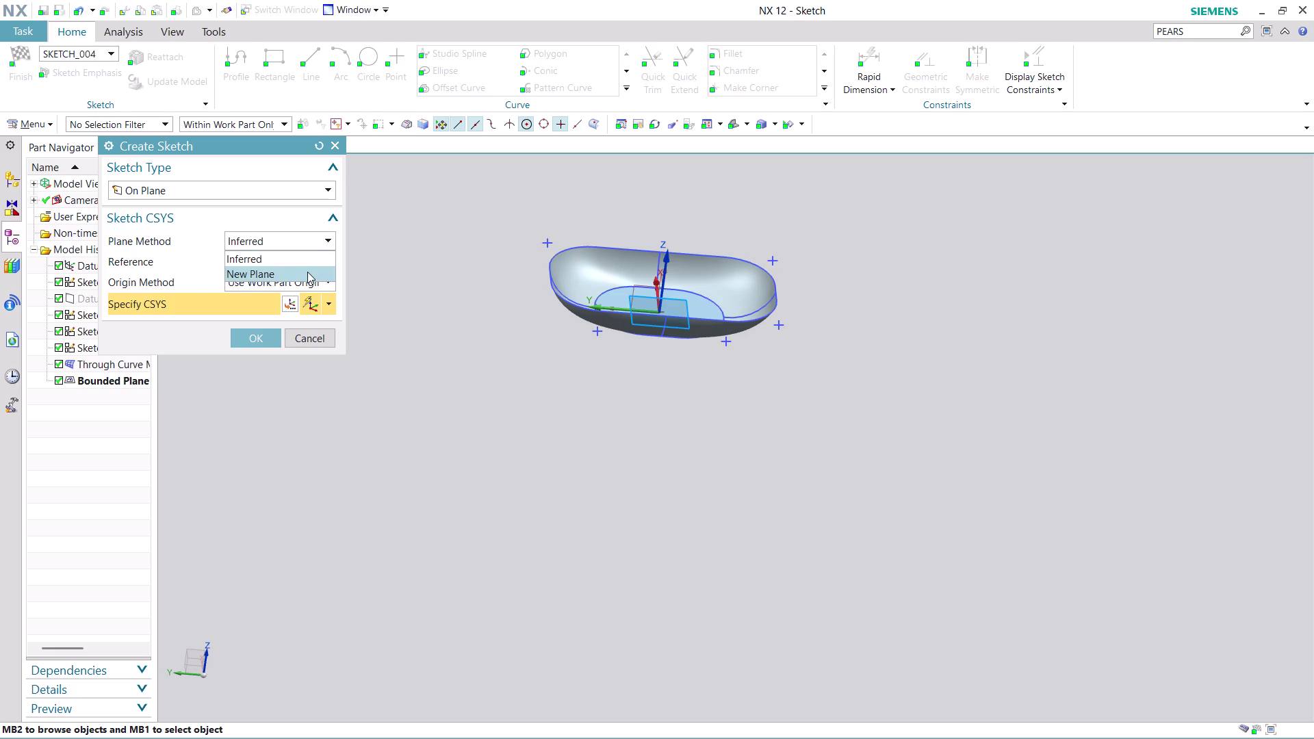
click(307, 272)
scroll(up, 3)
scroll(down, 3)
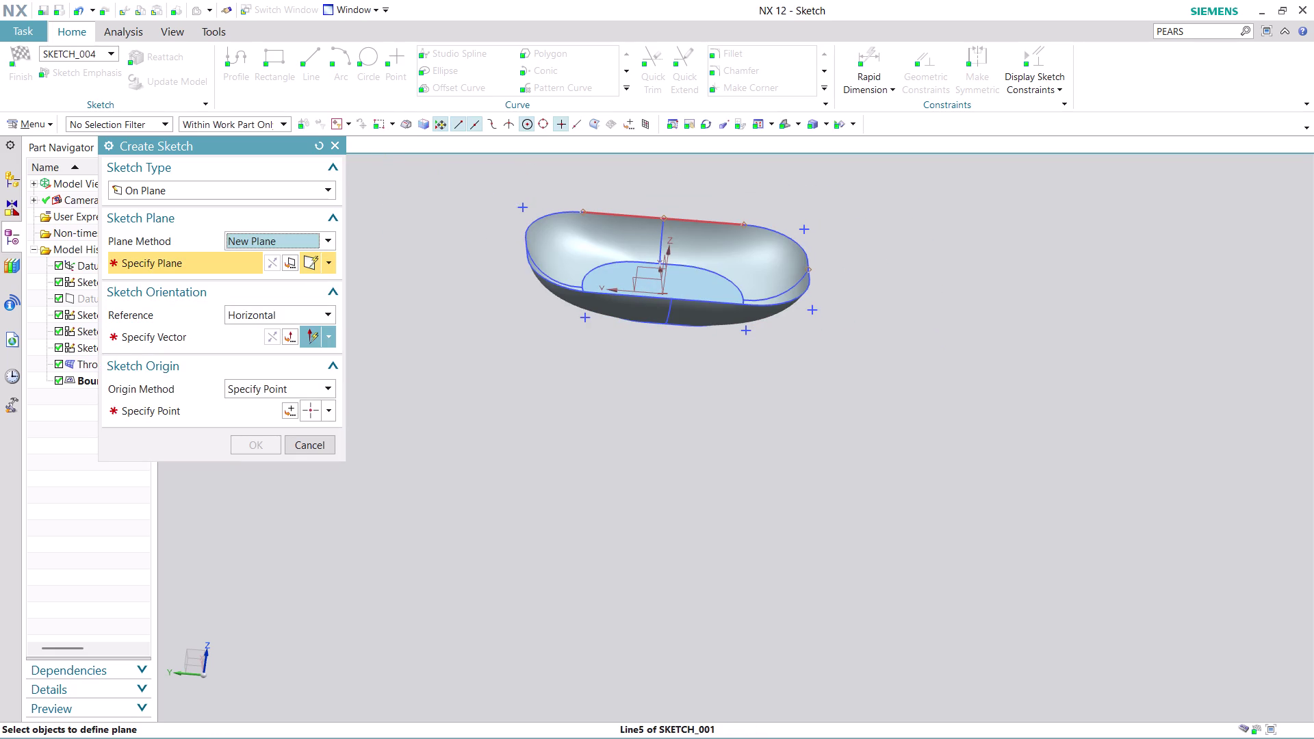
scroll(up, 3)
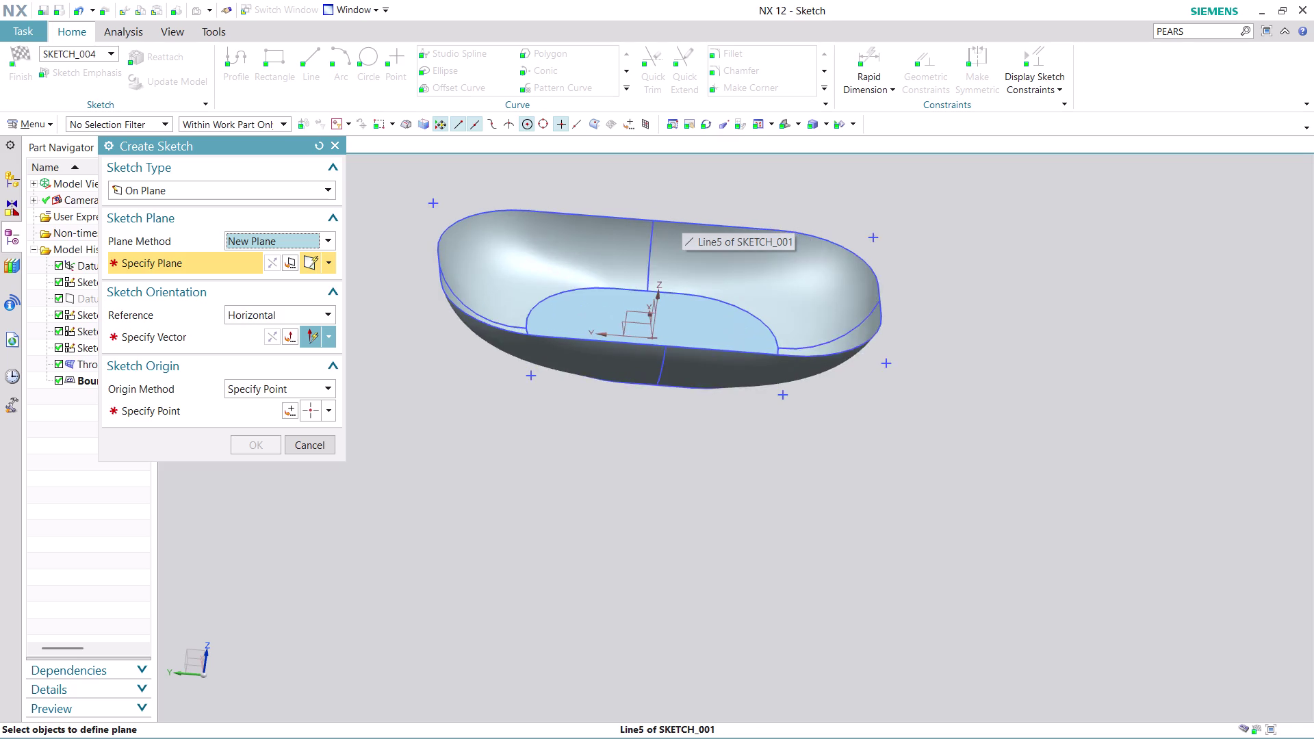
scroll(up, 3)
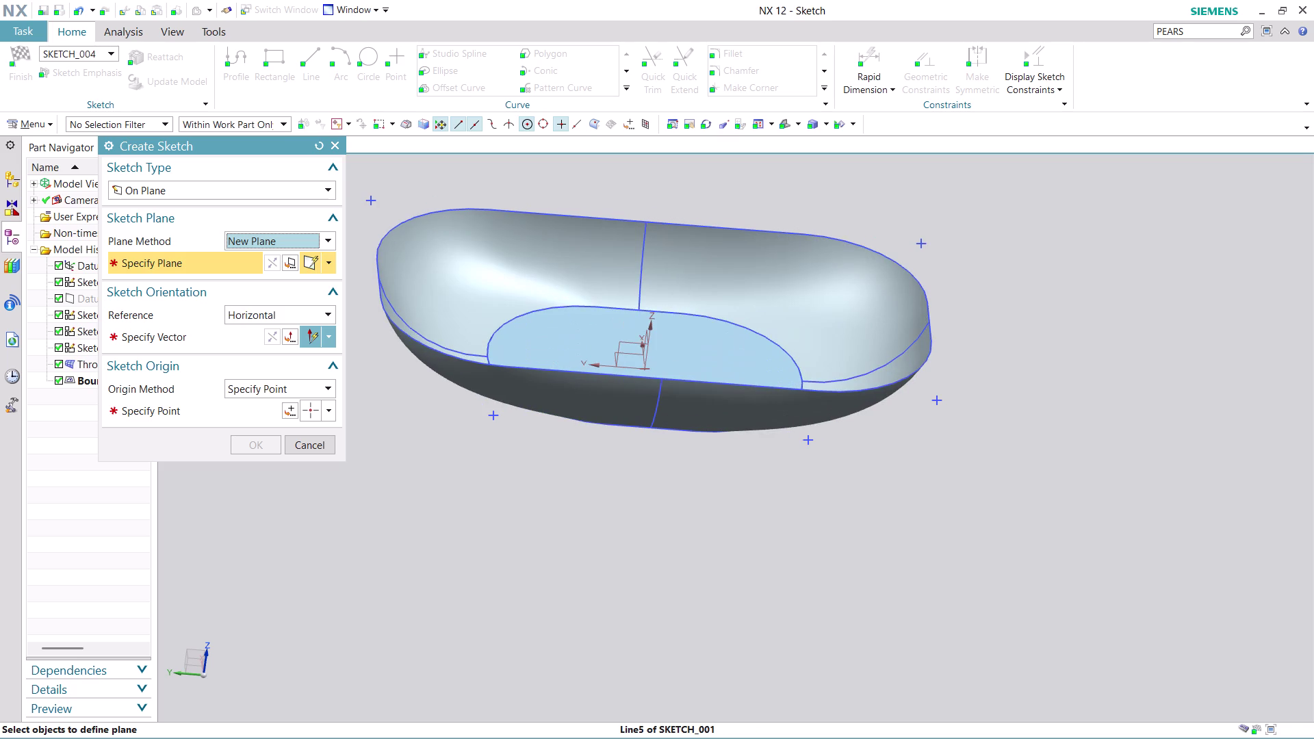
click(325, 444)
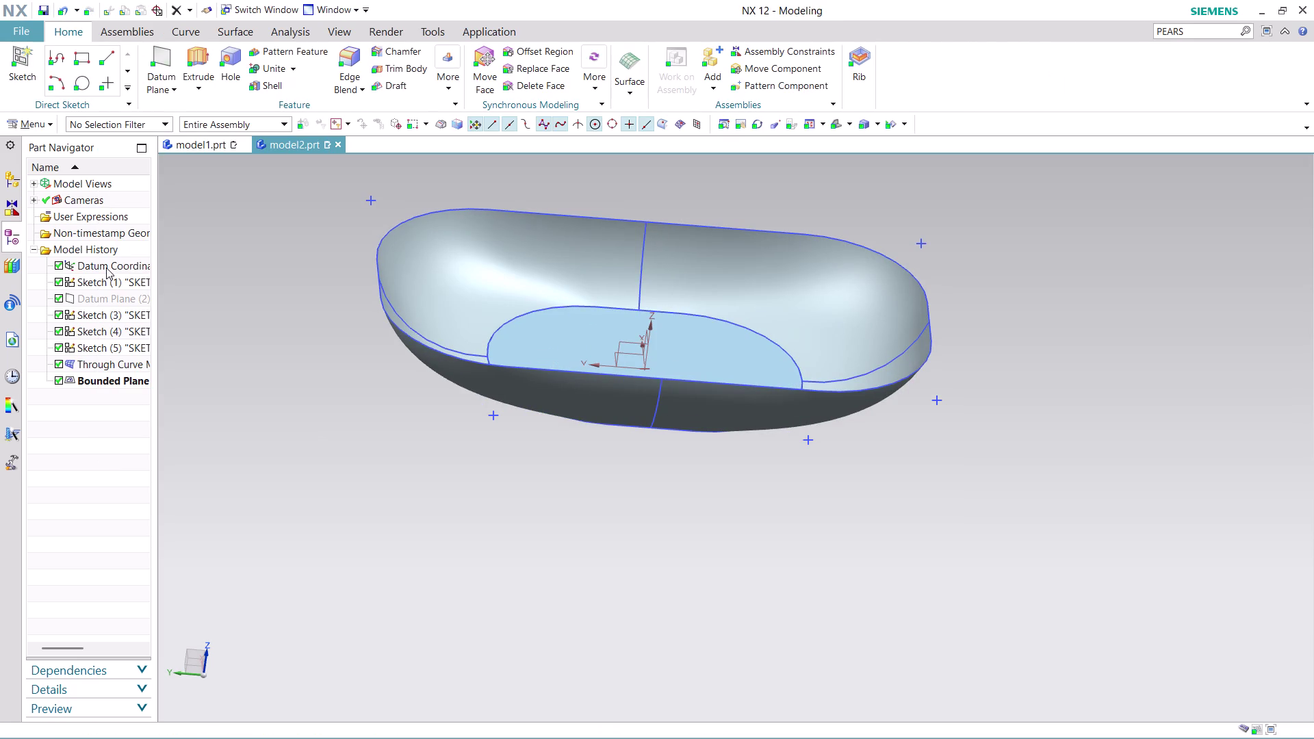
Create a sketch on Datum Plane (2) with a horizontal vector and origin at the model origin.
click(106, 267)
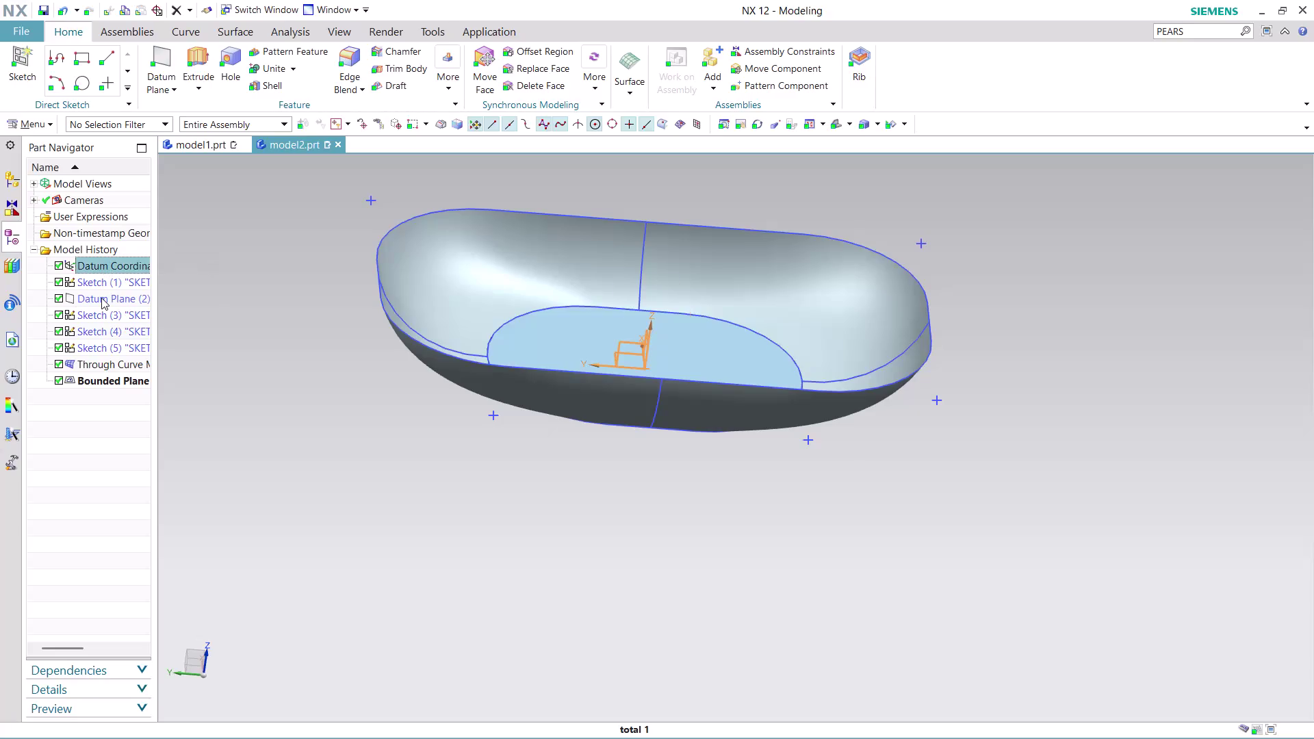
click(101, 298)
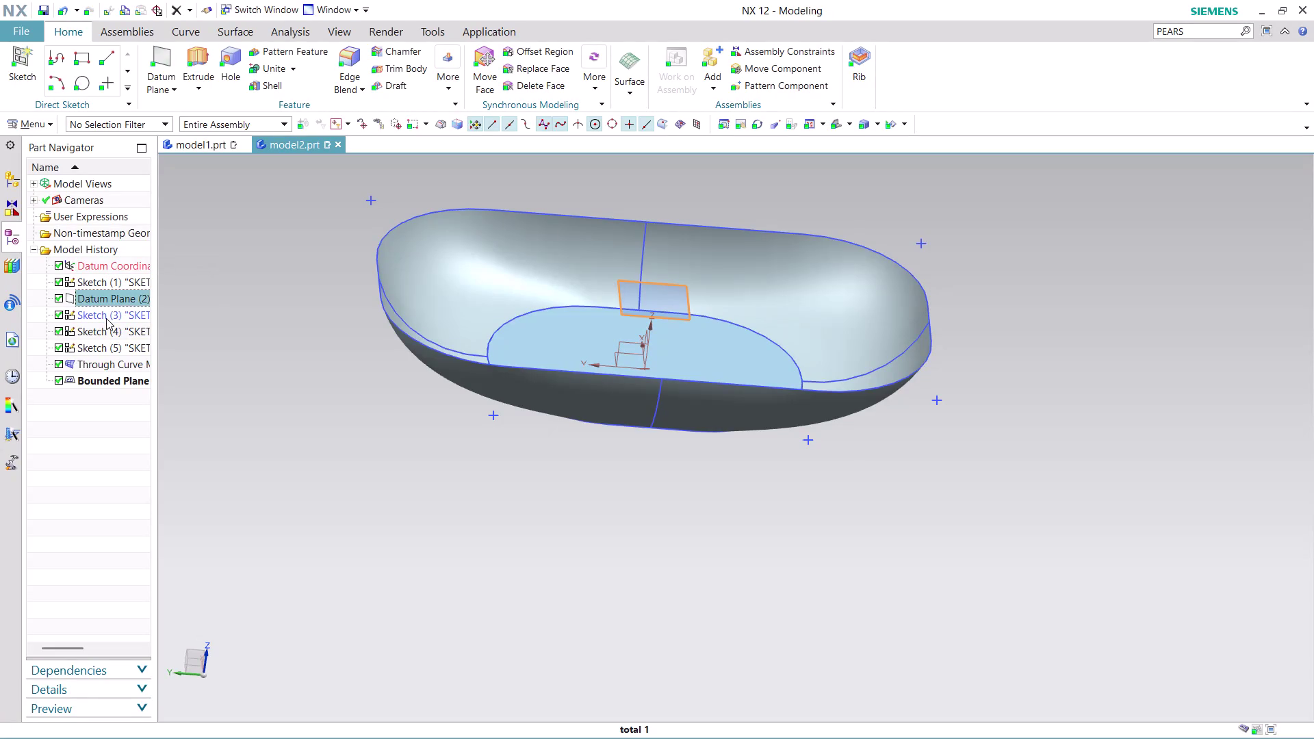
right_click(112, 295)
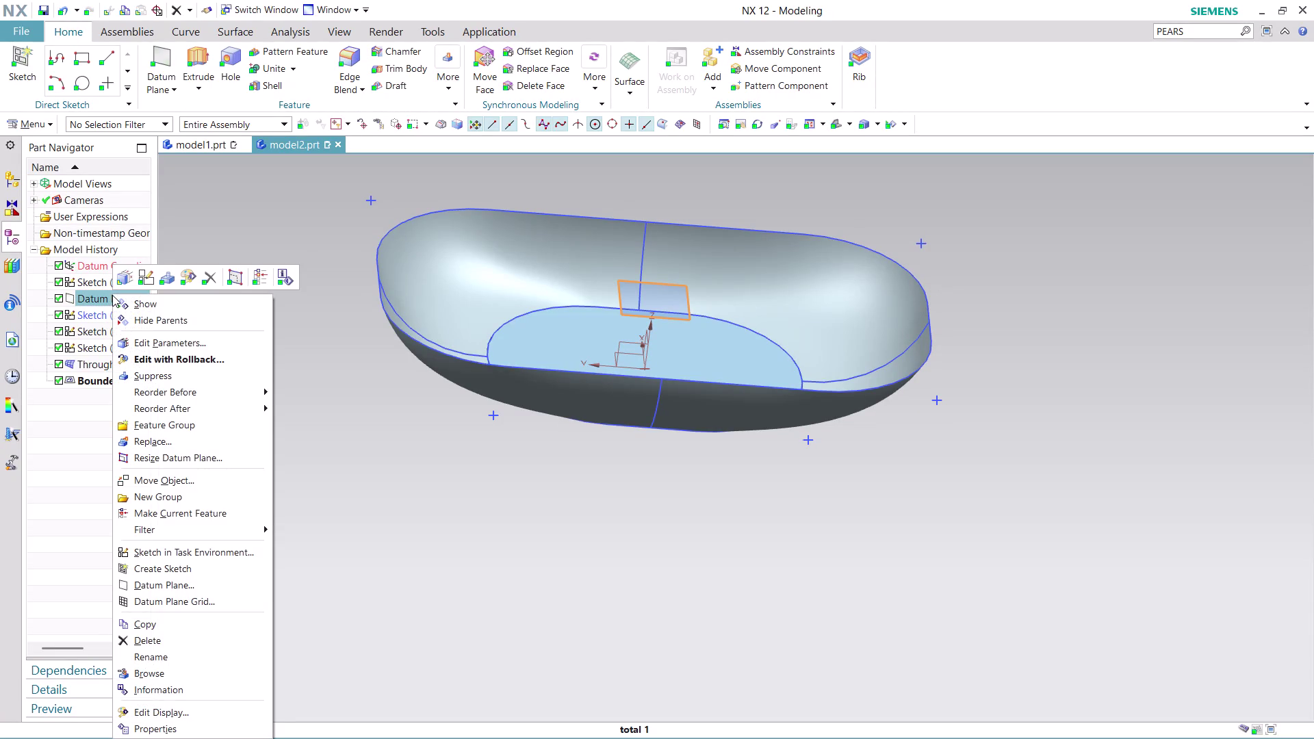
click(147, 279)
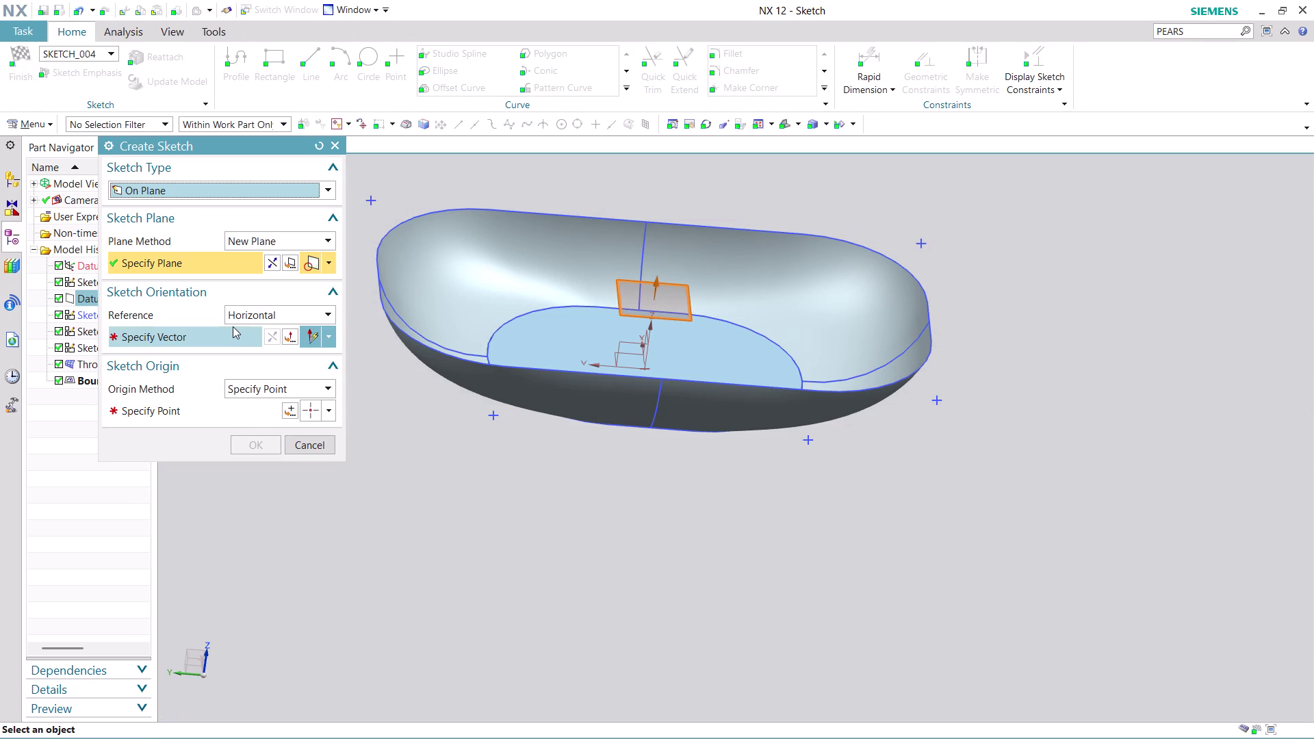
click(233, 326)
click(704, 439)
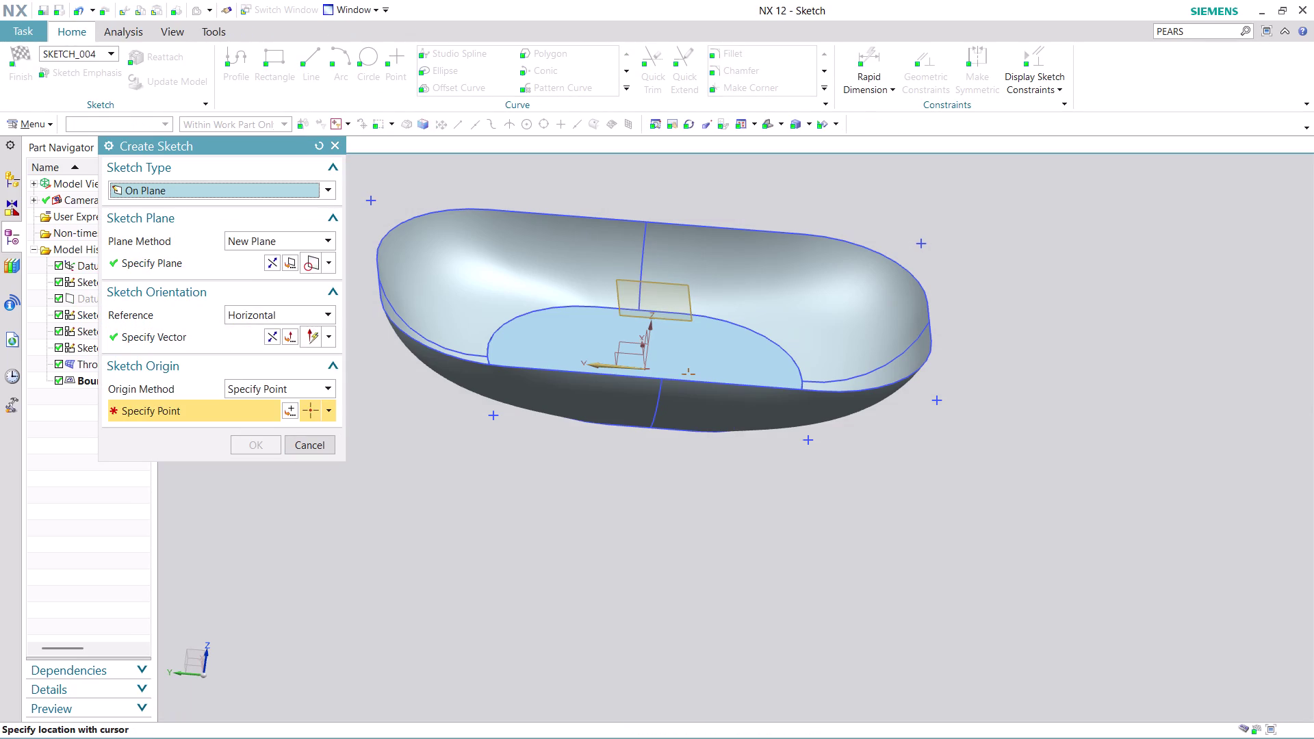
click(294, 403)
click(266, 433)
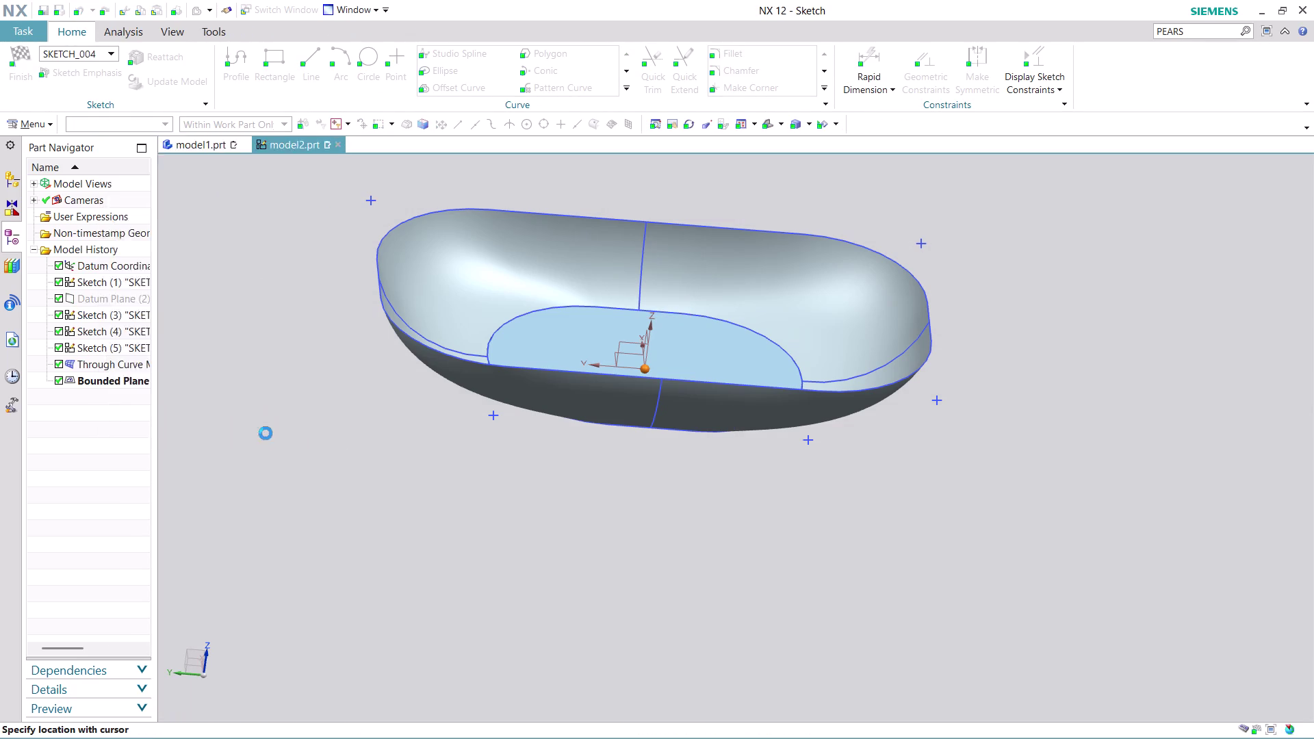
click(256, 442)
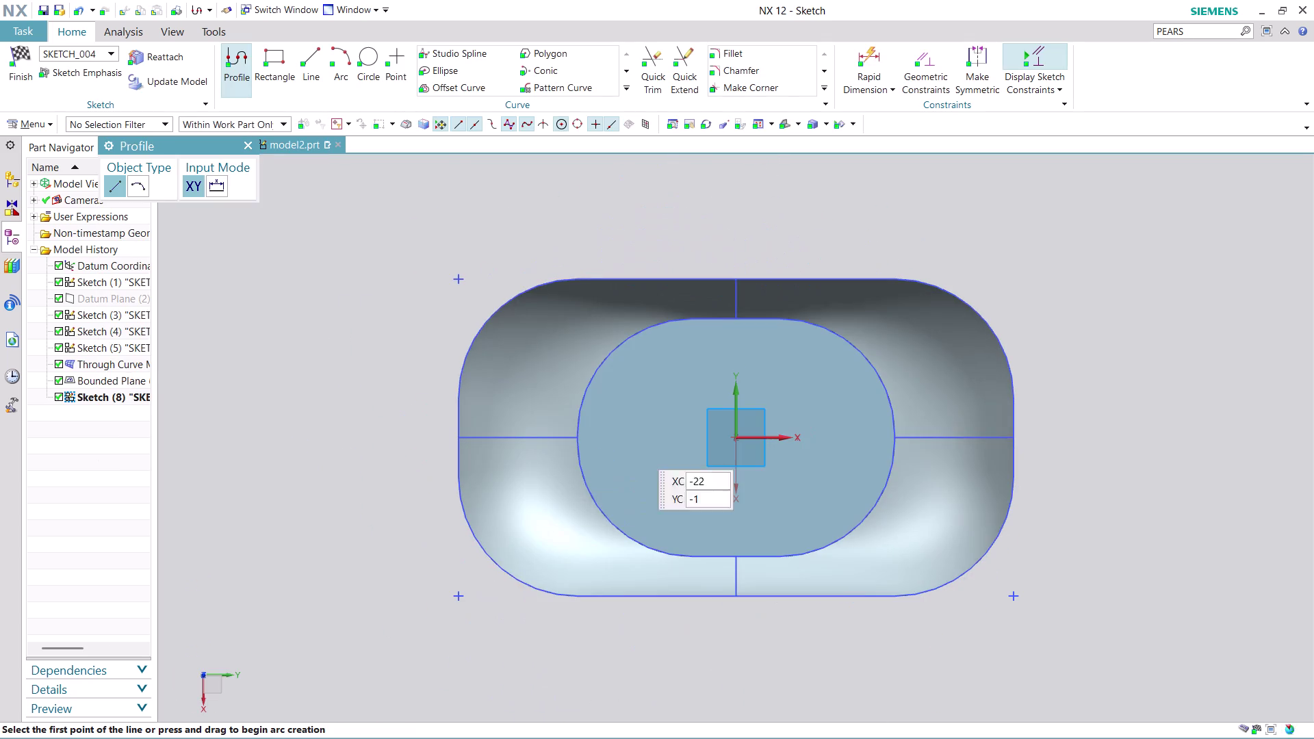
Start Offset Curve and pick the first rim arc and line individually.
scroll(down, 3)
scroll(up, 3)
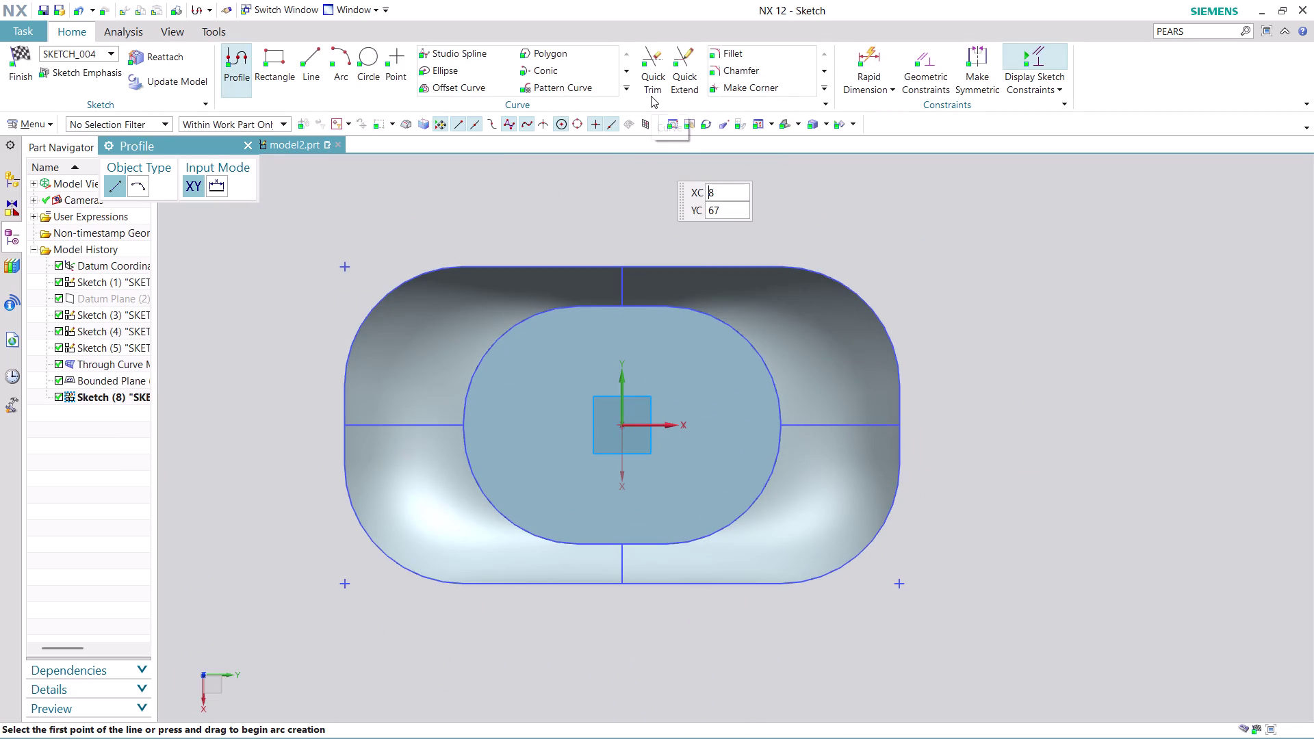
click(625, 91)
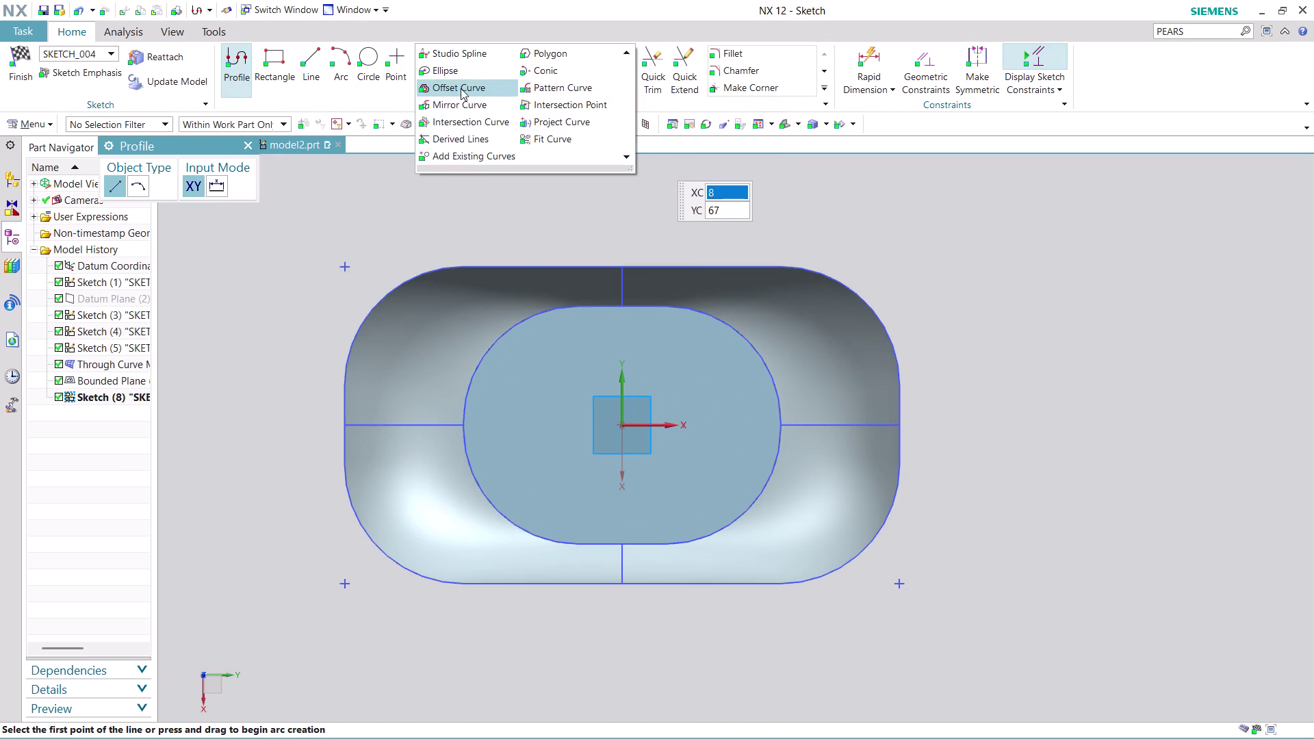
click(461, 85)
click(412, 279)
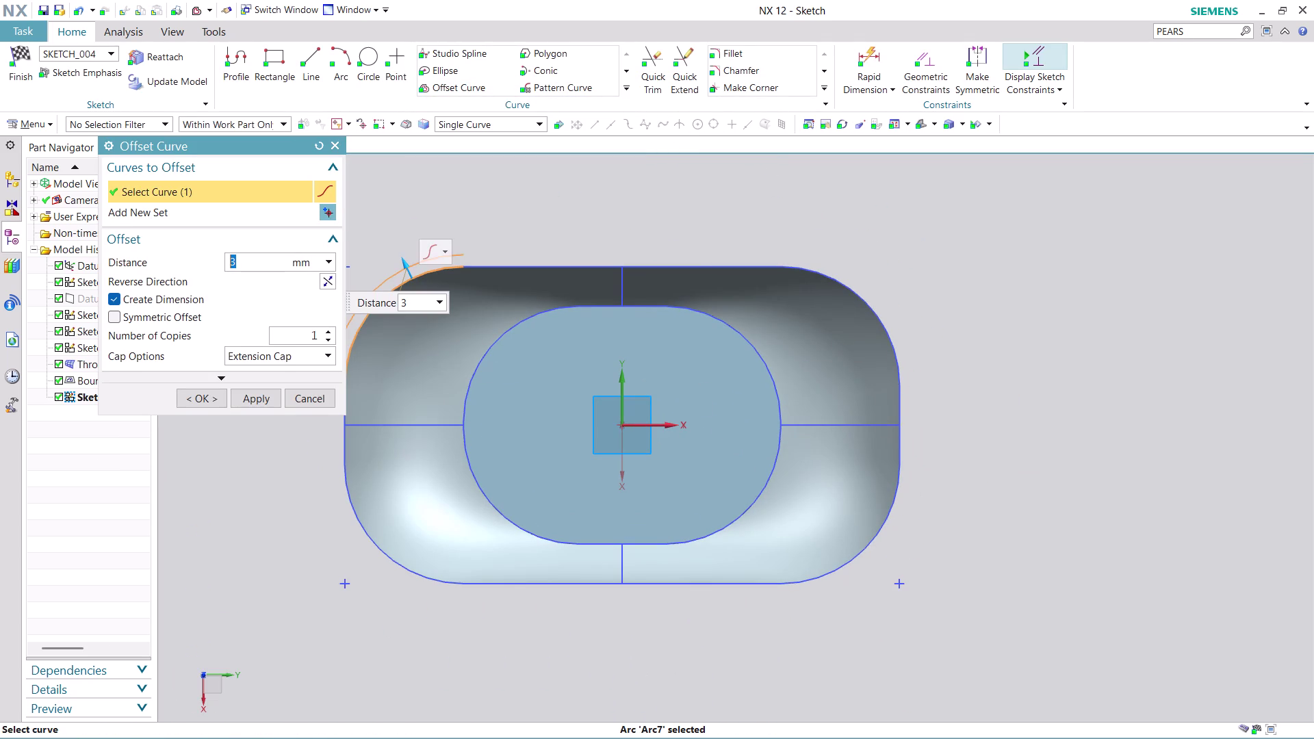
click(518, 265)
scroll(down, 3)
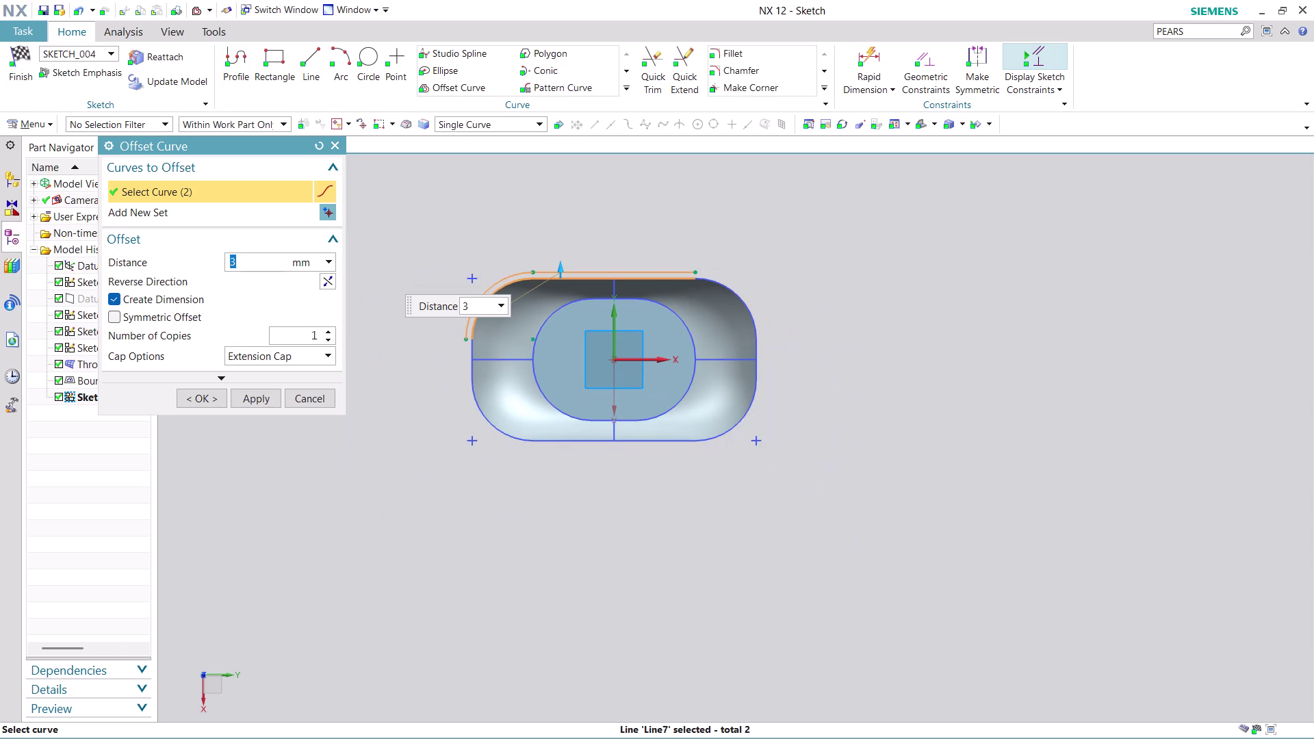
middle_drag(652, 508, 673, 487)
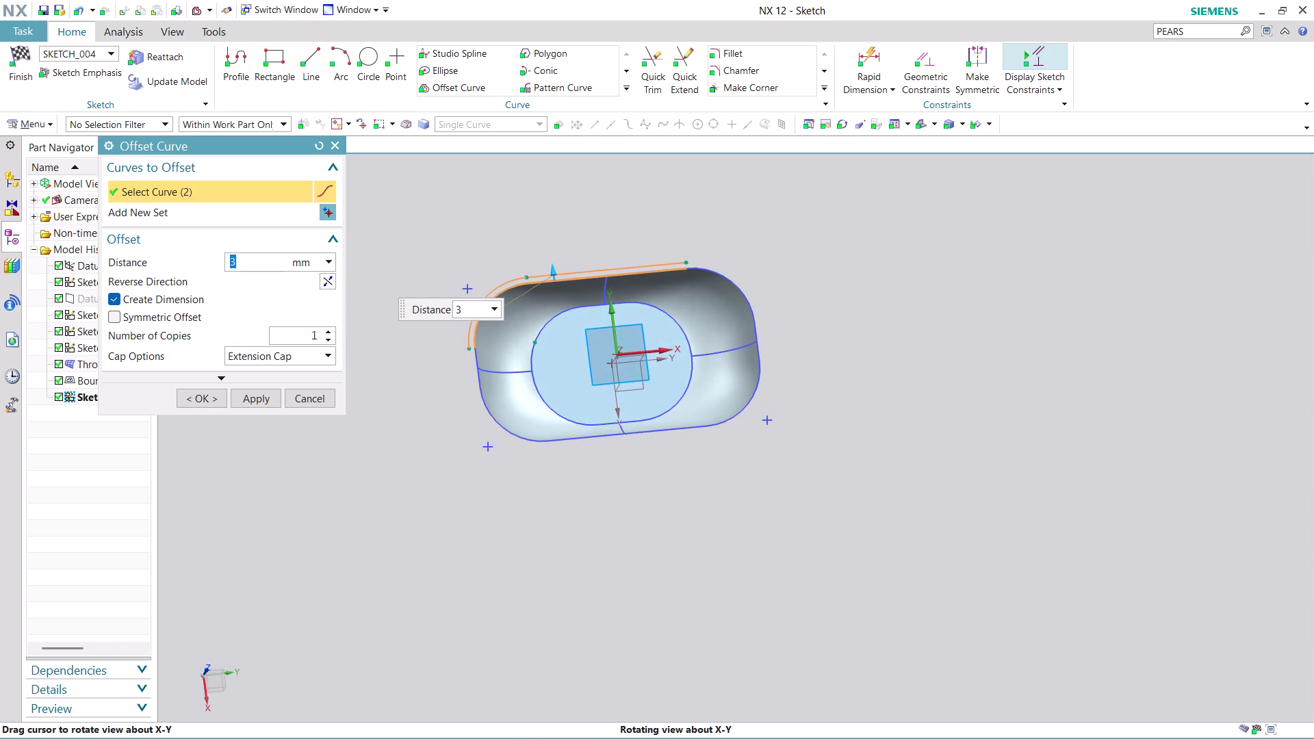
middle_drag(672, 487, 667, 480)
Pick the remaining rim segments one by one, then cancel this single-pick offset.
click(735, 284)
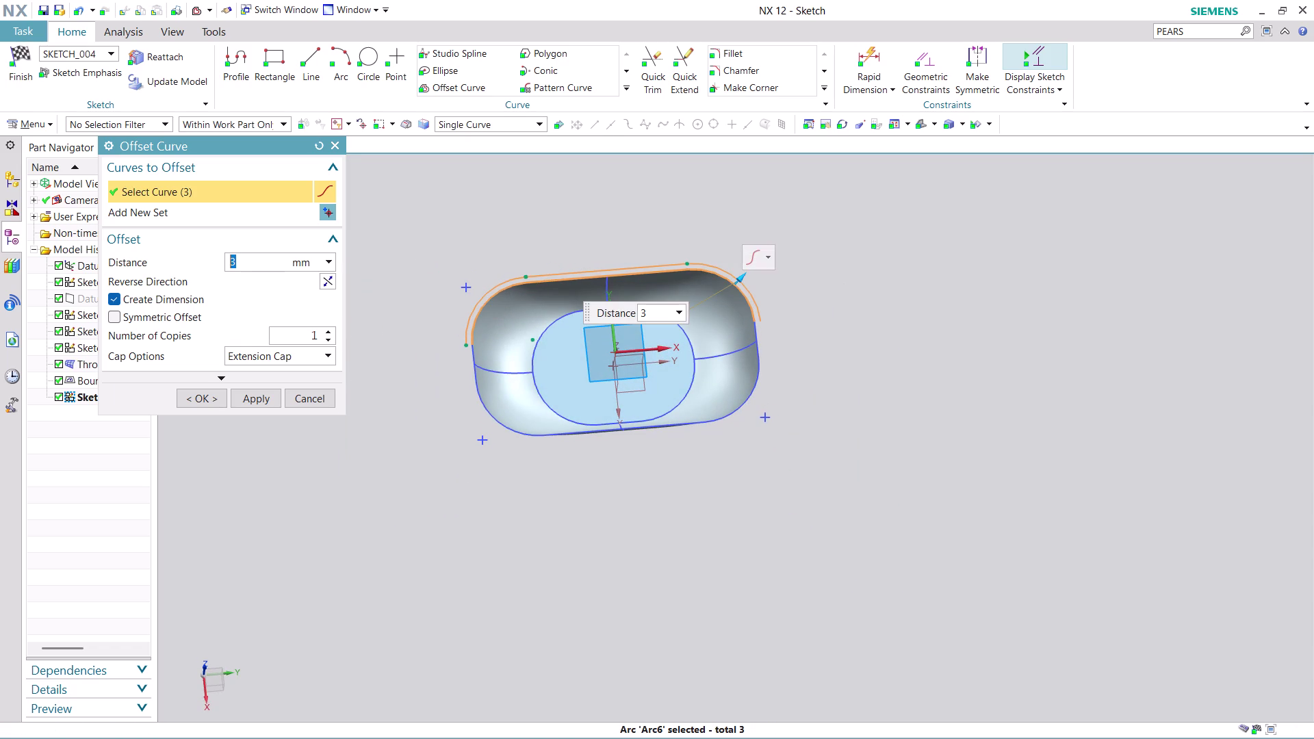
click(760, 349)
click(753, 391)
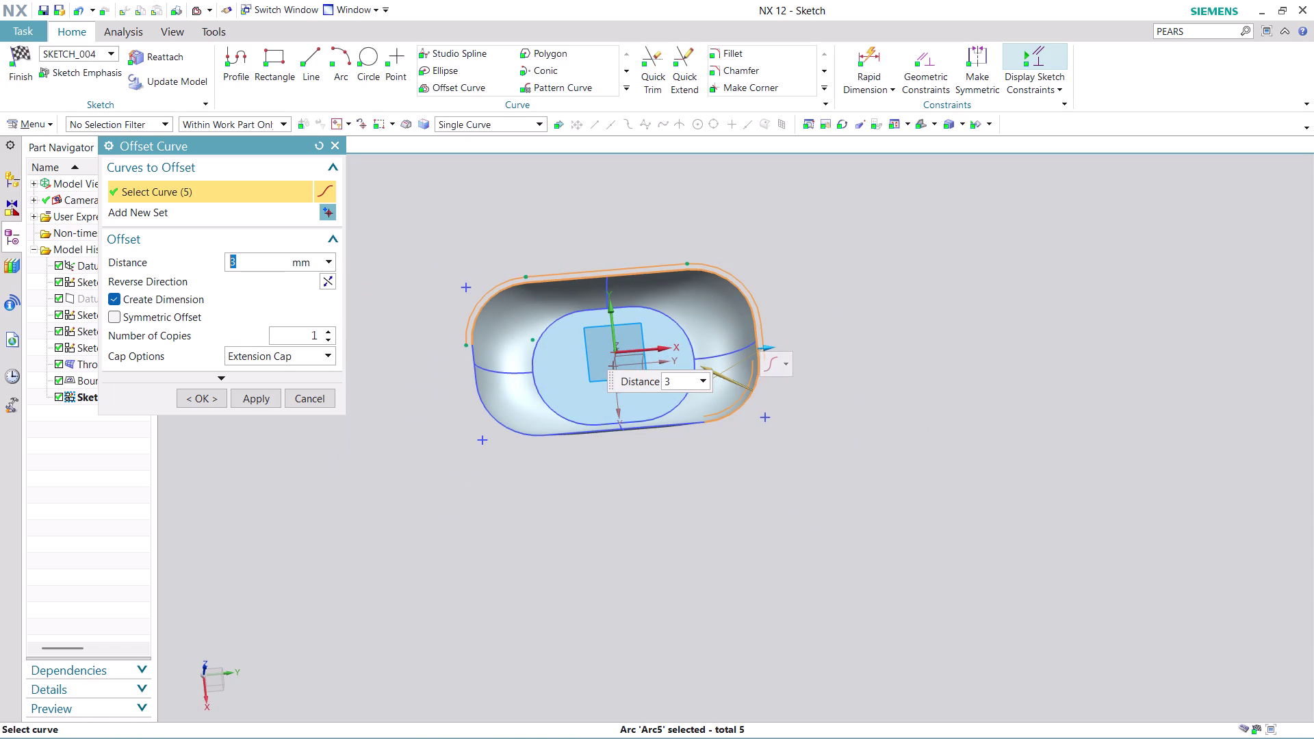
click(676, 426)
click(529, 431)
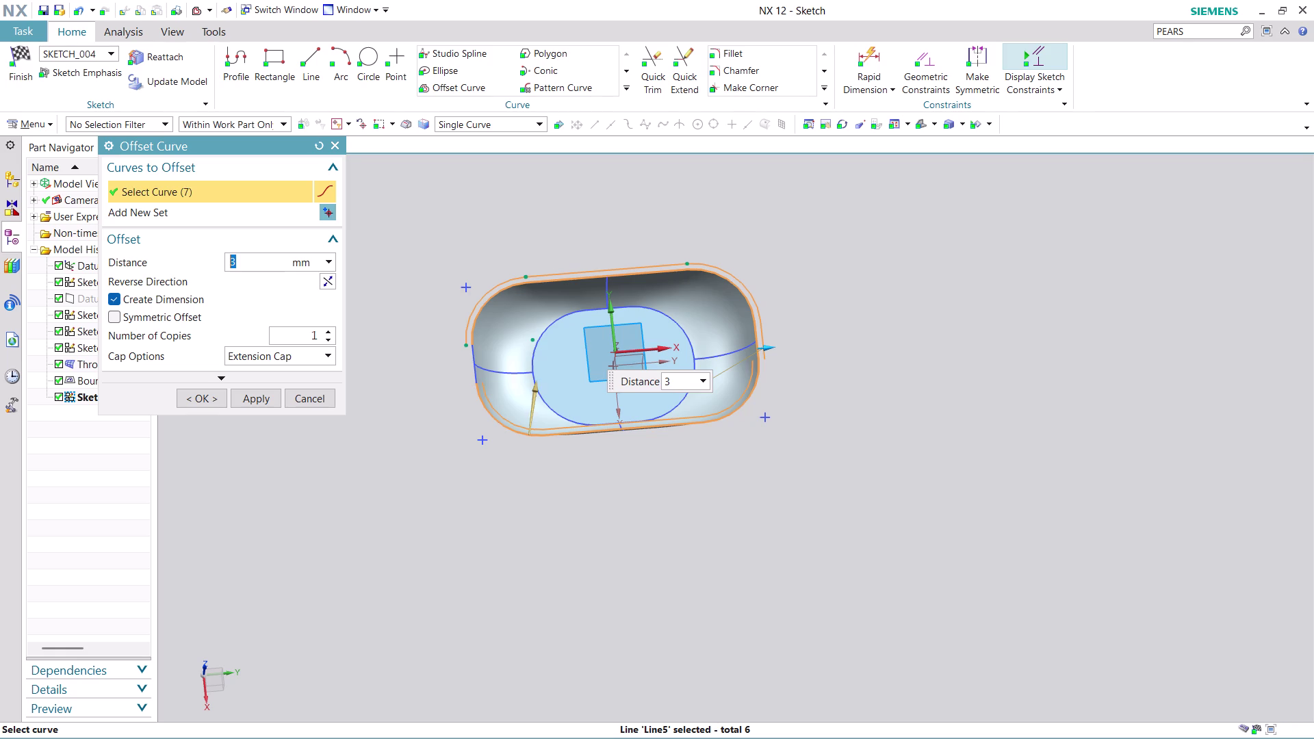
click(480, 371)
scroll(up, 3)
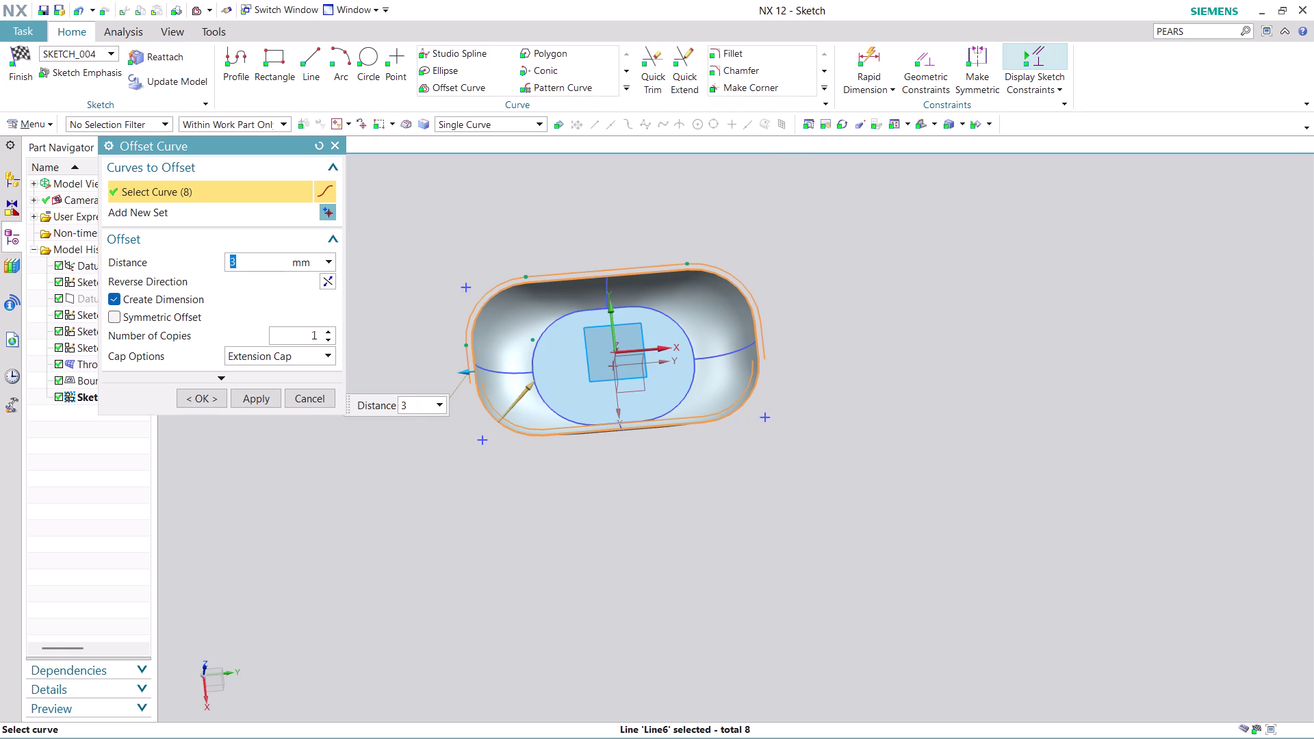
scroll(up, 3)
scroll(down, 3)
scroll(up, 3)
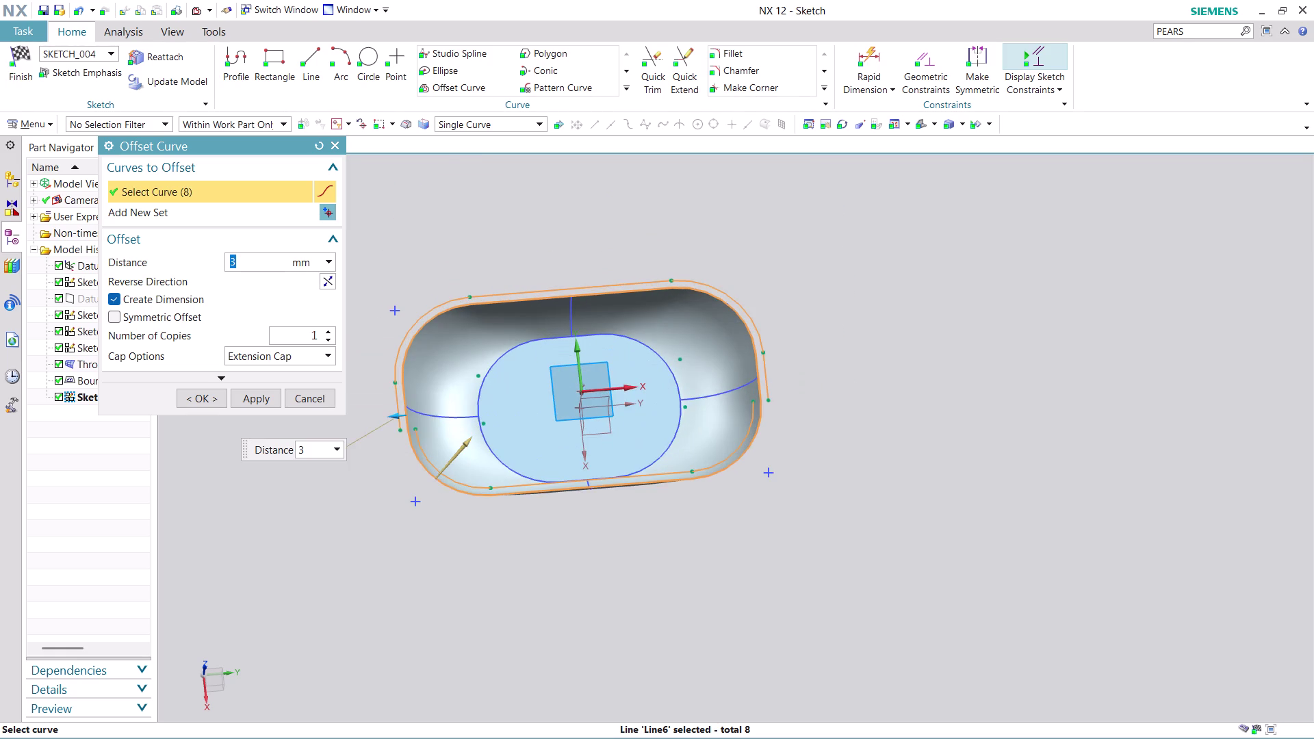
scroll(up, 3)
scroll(up, 3)
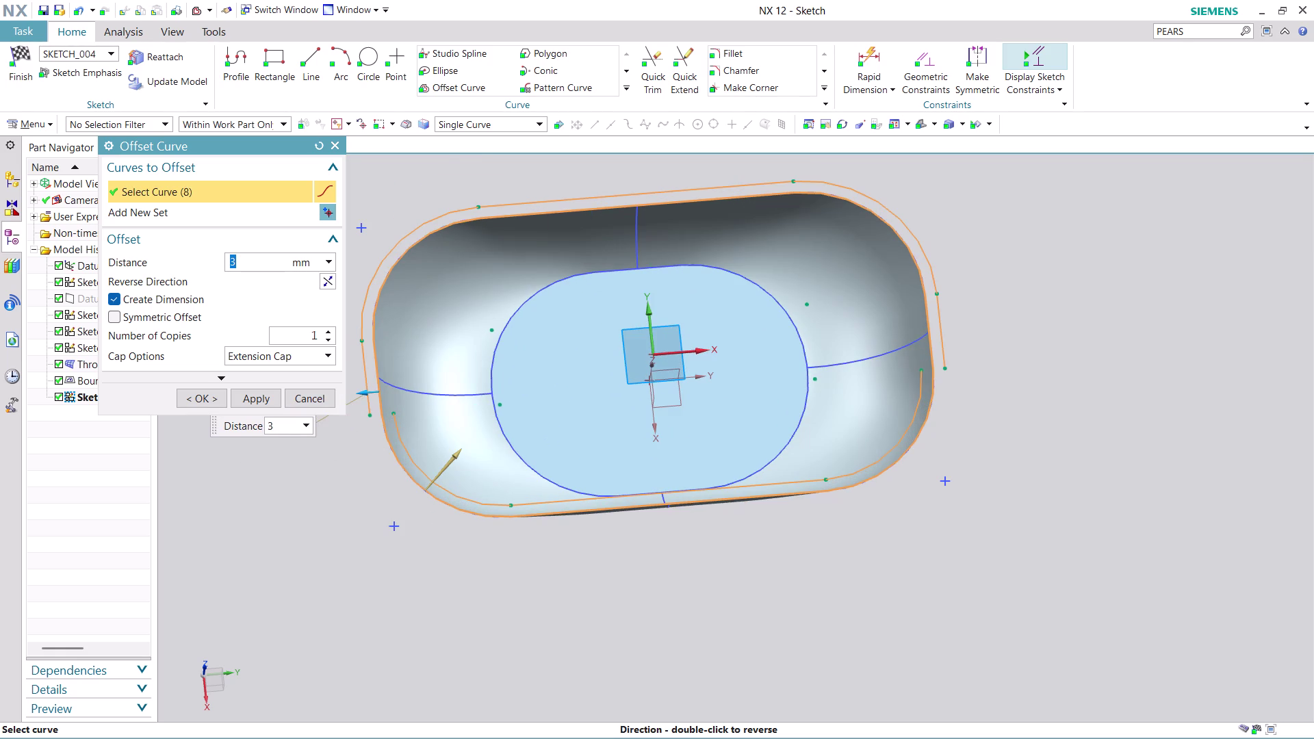
click(325, 394)
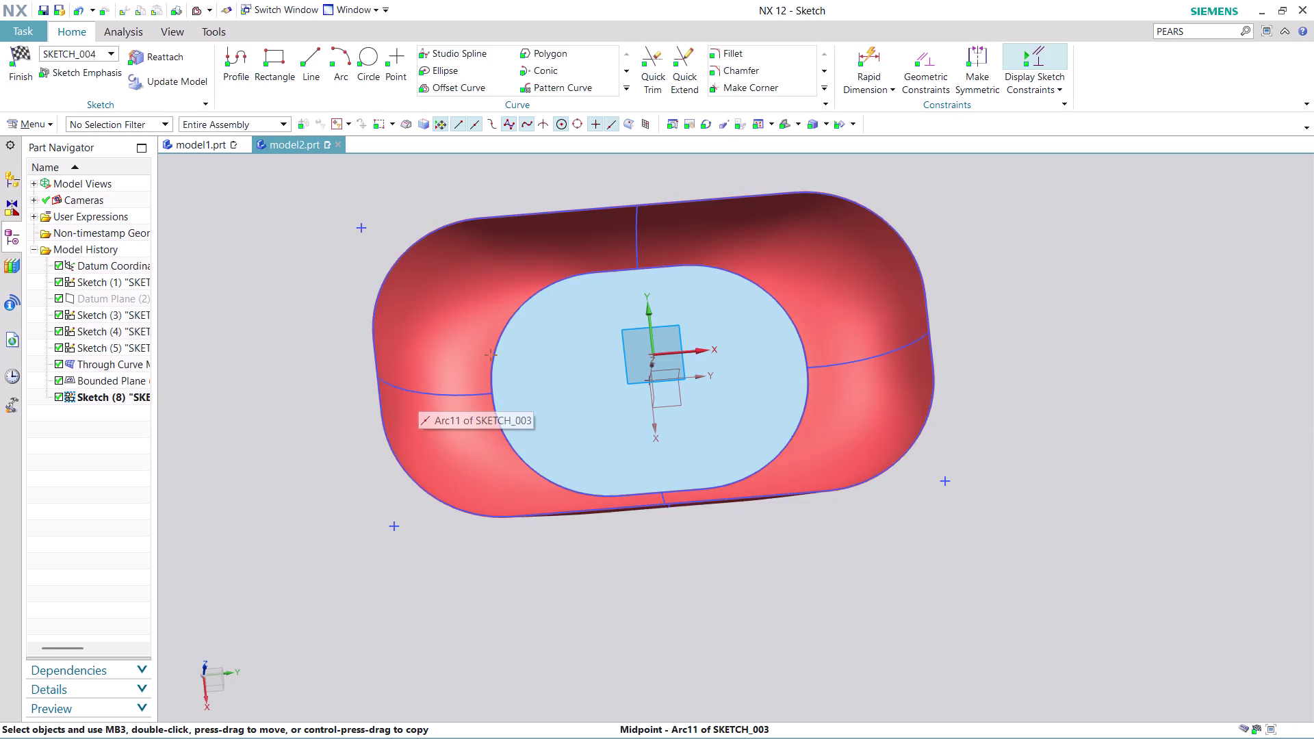
Offset the whole rim edge loop by 3 mm using the Connected Curves rule.
click(626, 89)
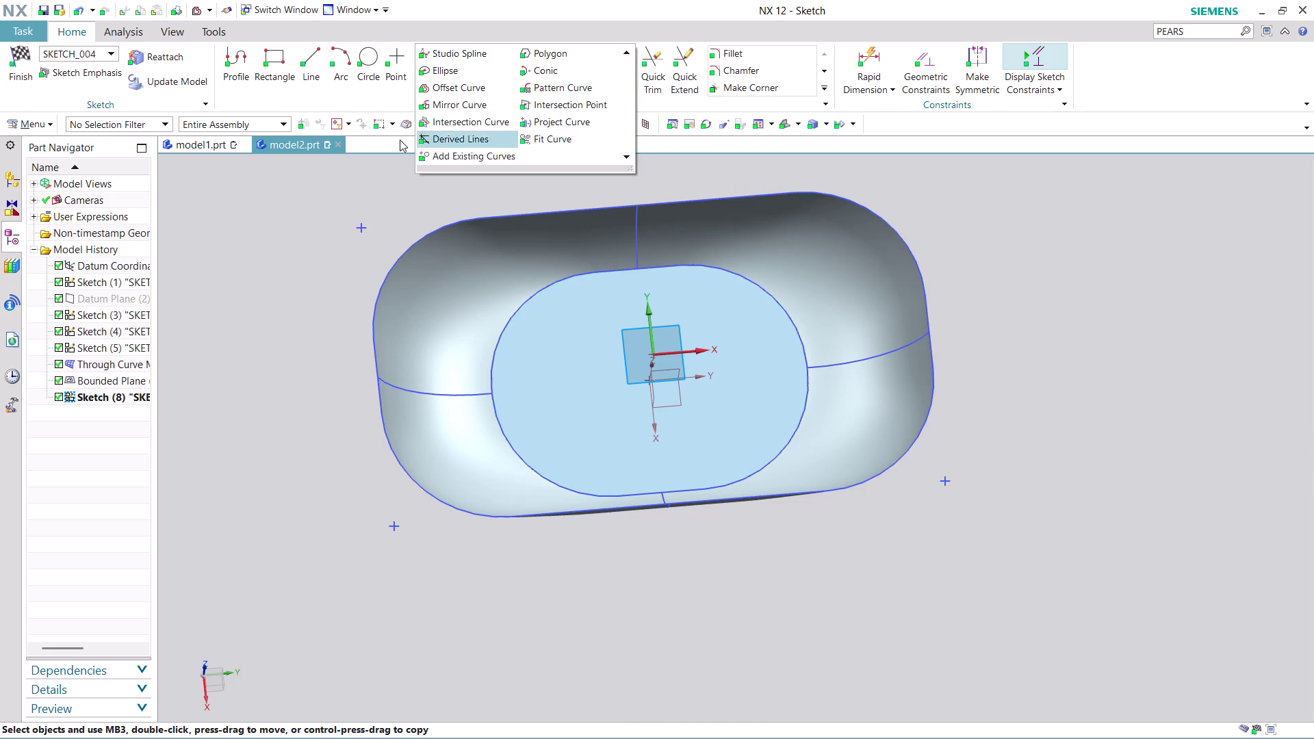
click(451, 91)
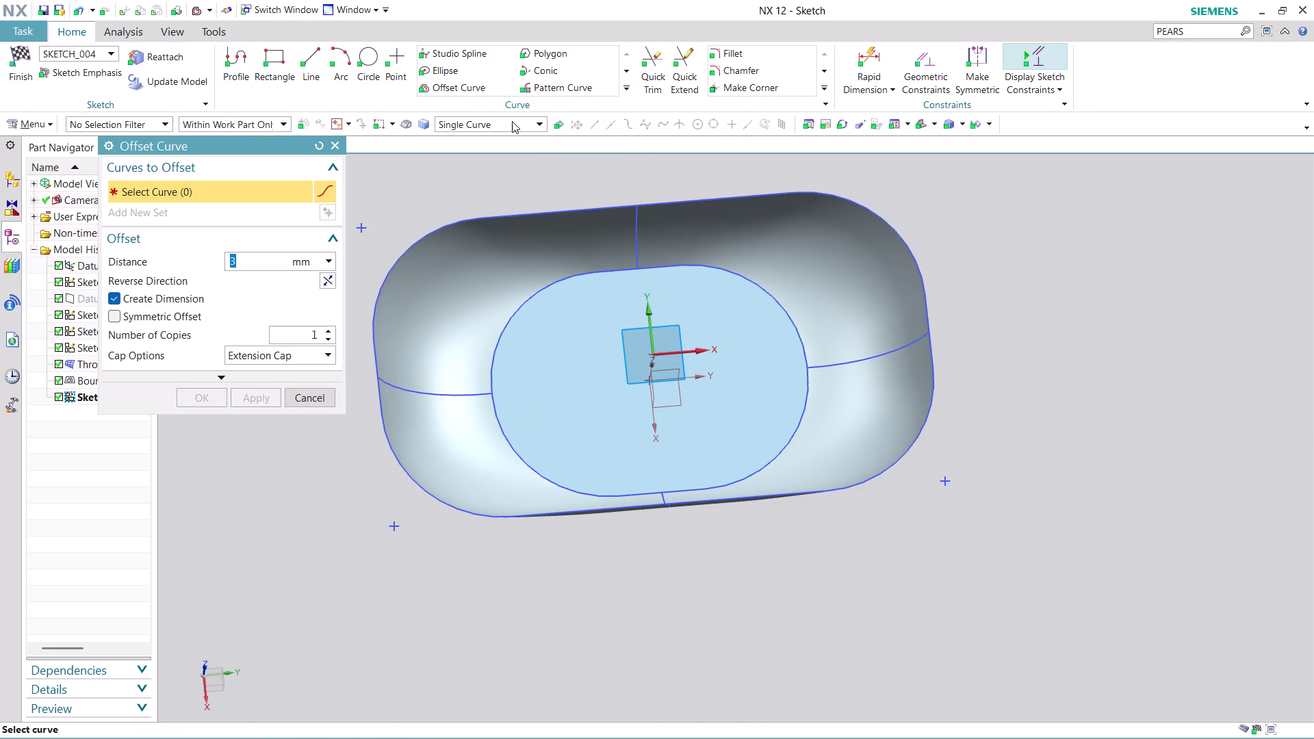
click(513, 121)
click(512, 156)
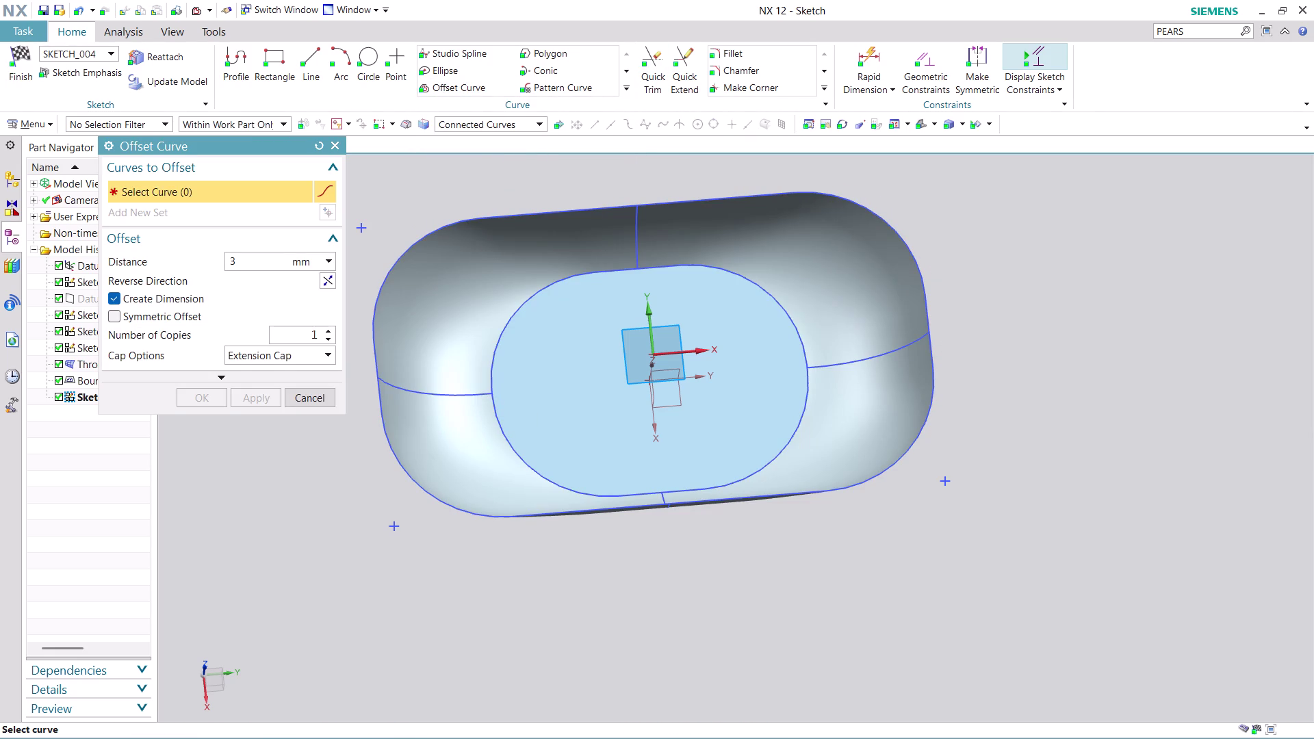
click(375, 406)
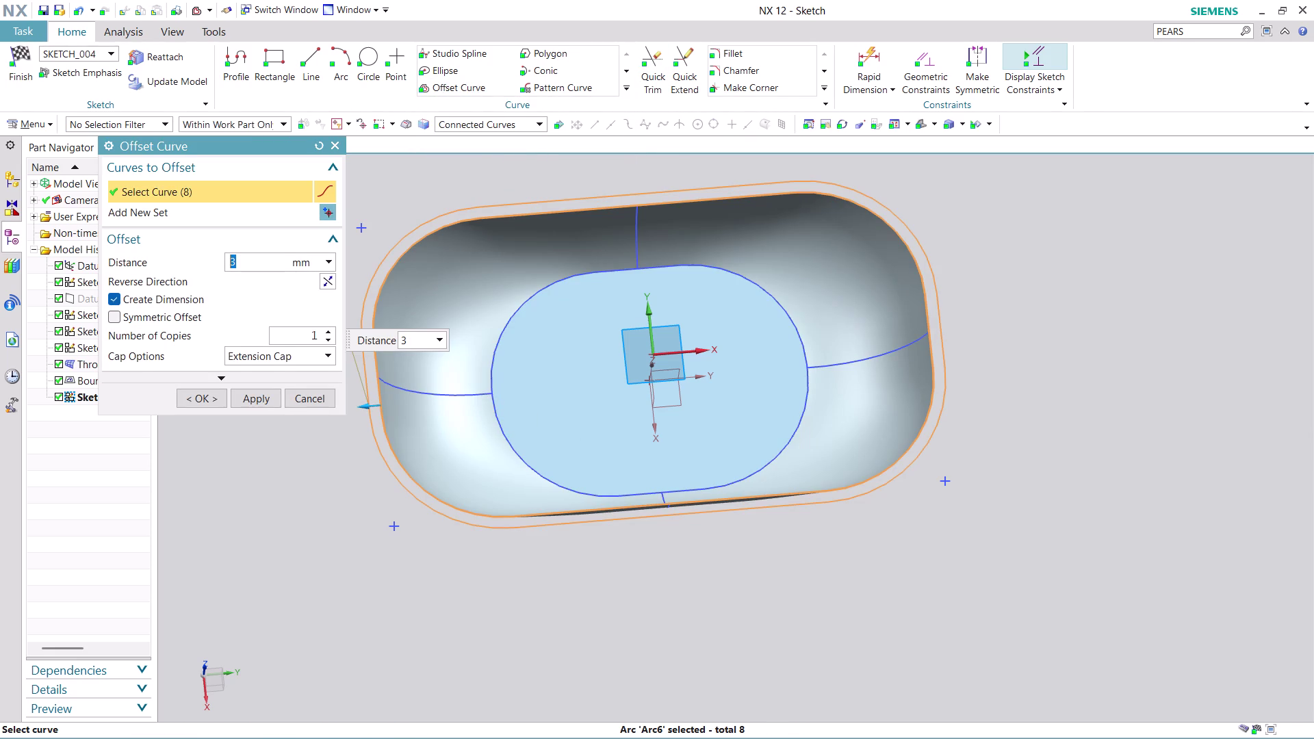
click(196, 403)
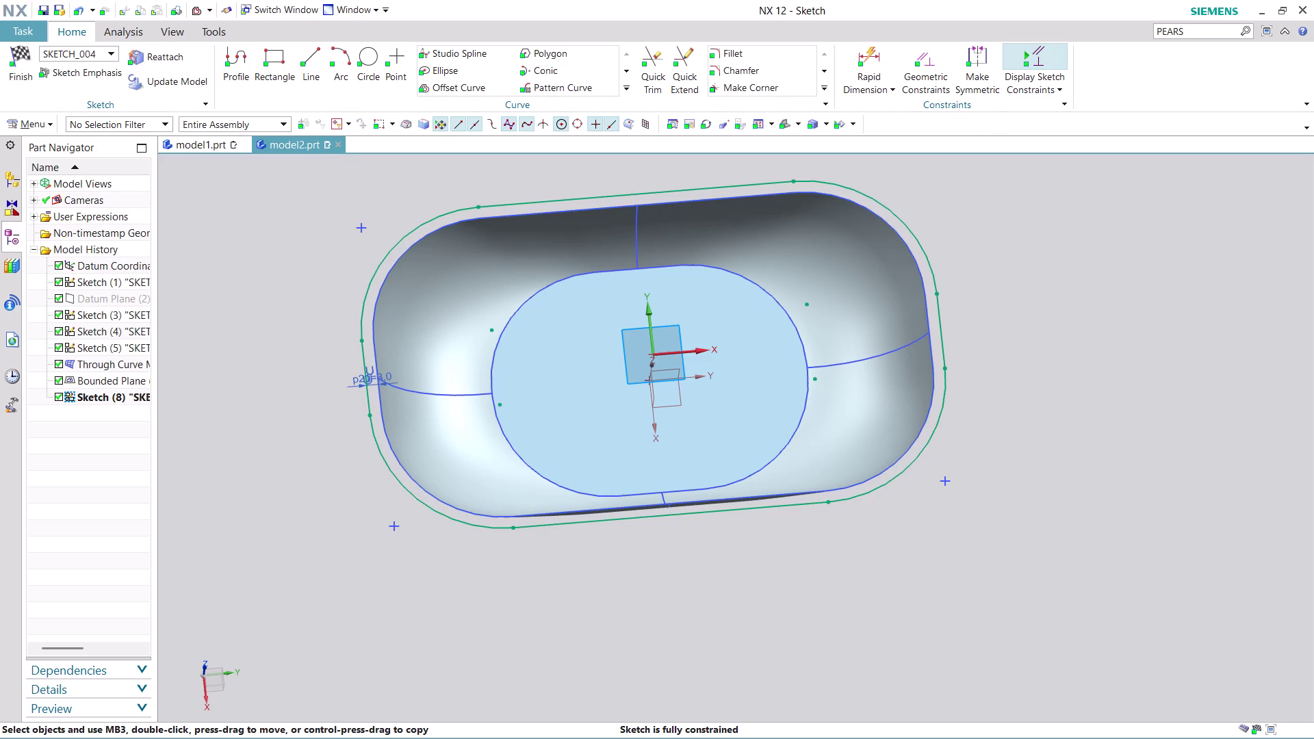
Orbit to check the 3 mm offset loop, then finish the sketch.
middle_drag(561, 622, 540, 493)
scroll(up, 3)
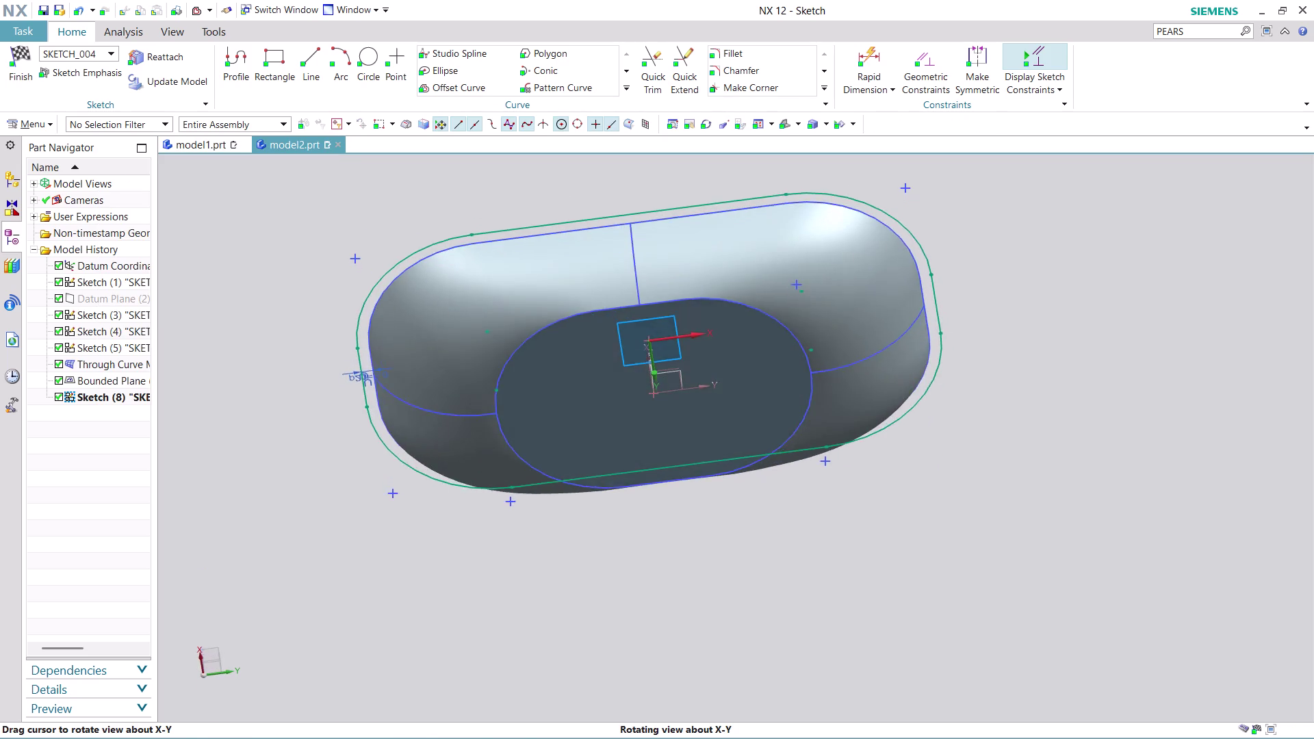
middle_drag(540, 494, 527, 622)
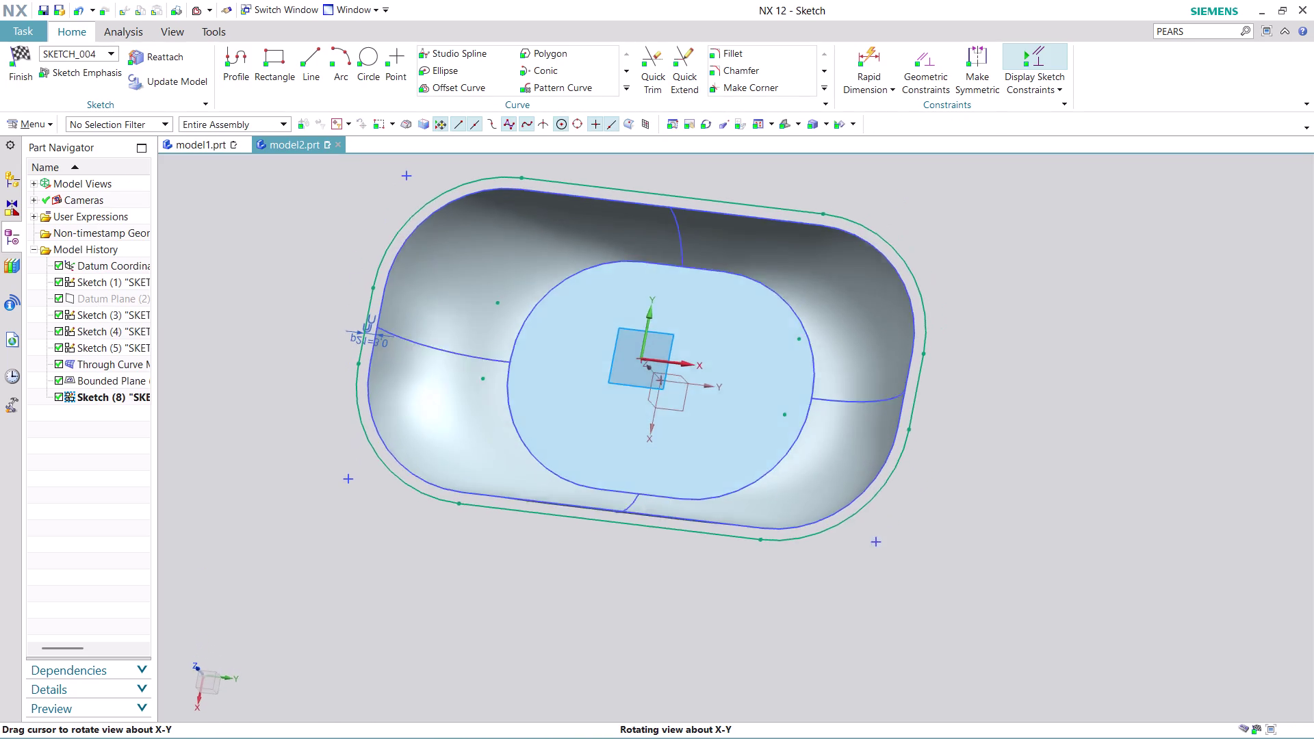
middle_drag(527, 623, 529, 630)
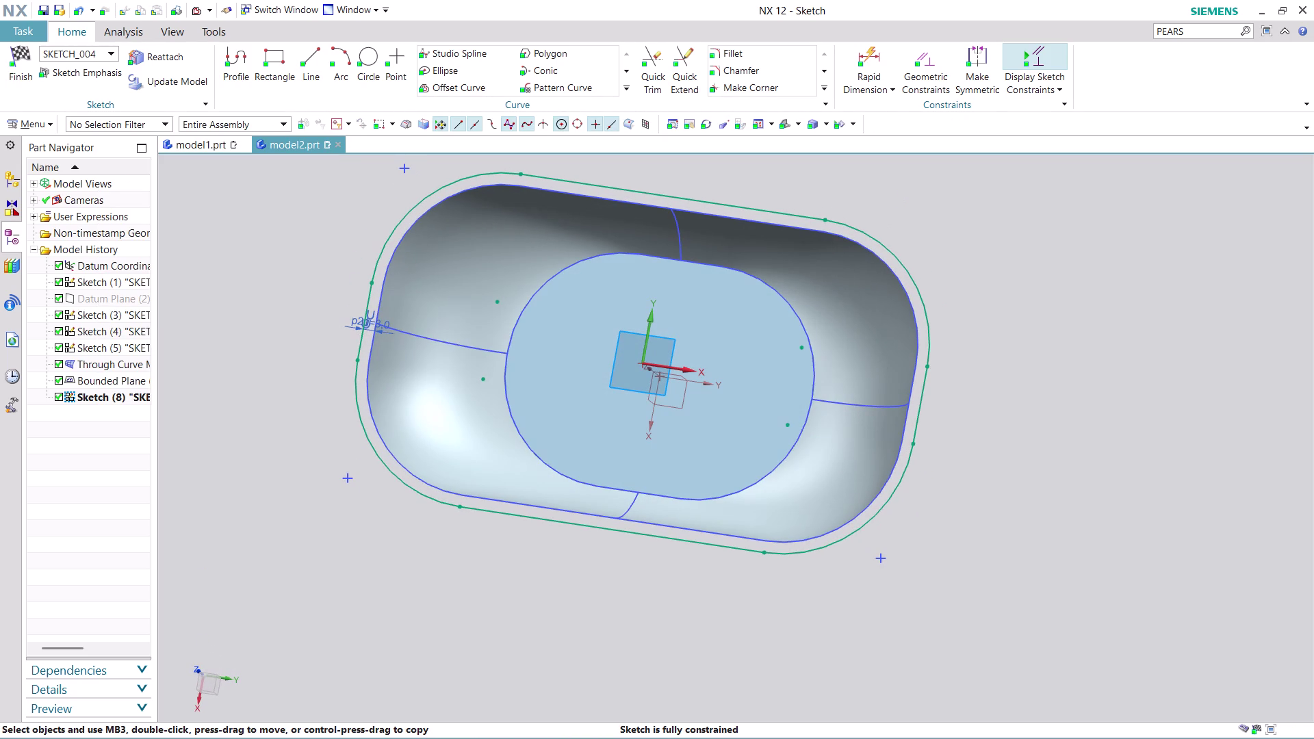
click(11, 86)
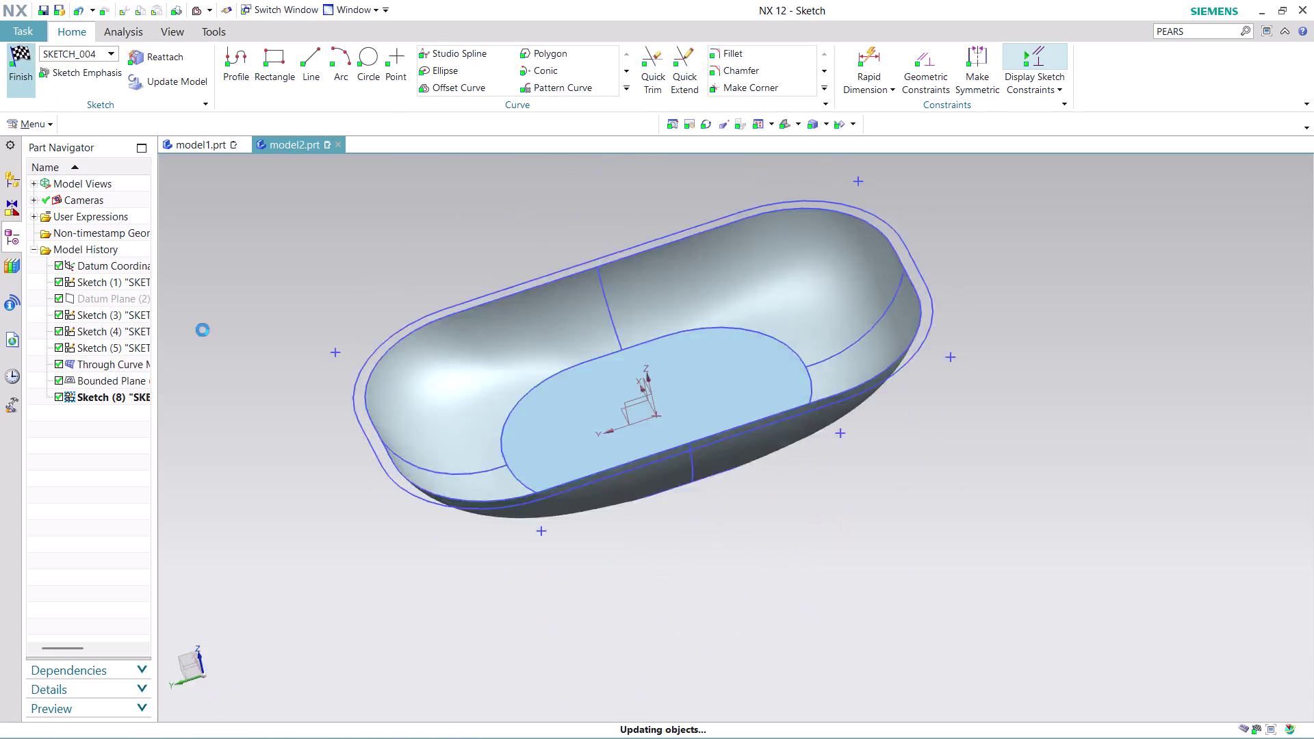
Try a Bounded Plane on the offset loop, cancel it, and show the Surface tools.
scroll(down, 3)
scroll(up, 3)
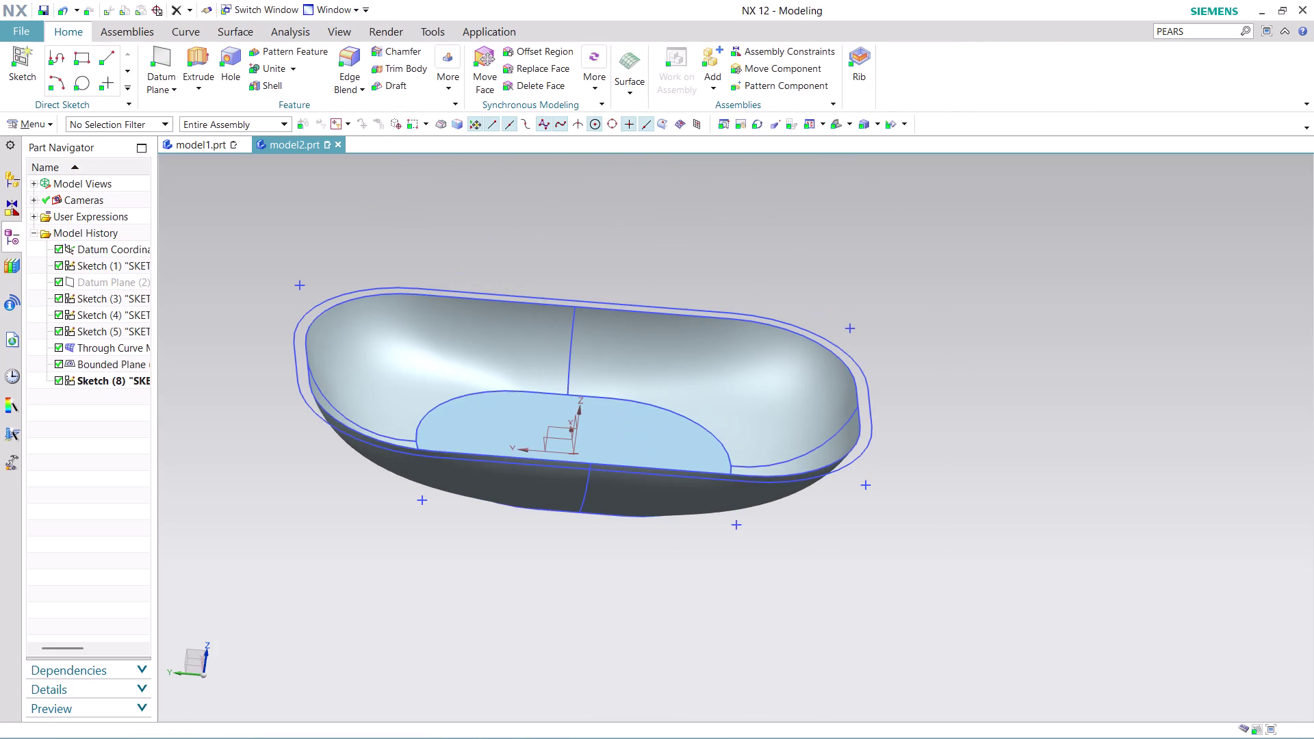
middle_drag(633, 238, 624, 282)
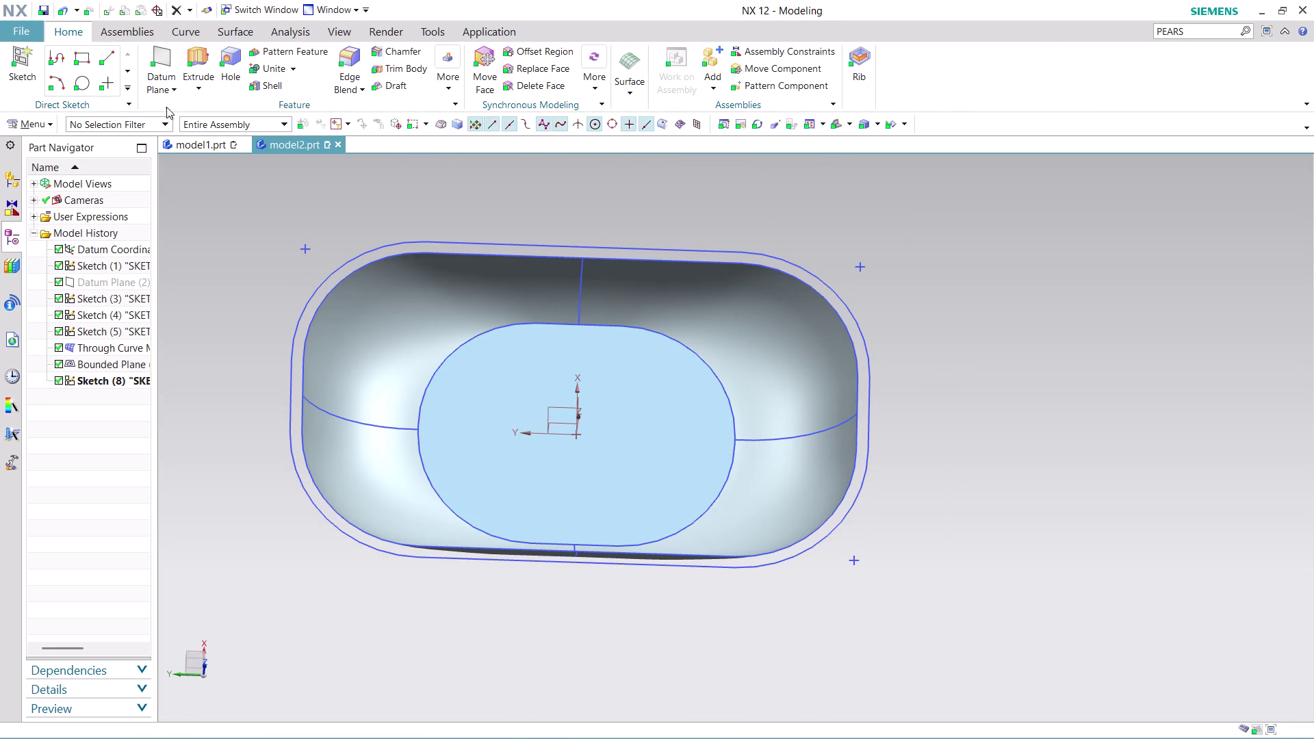
click(35, 124)
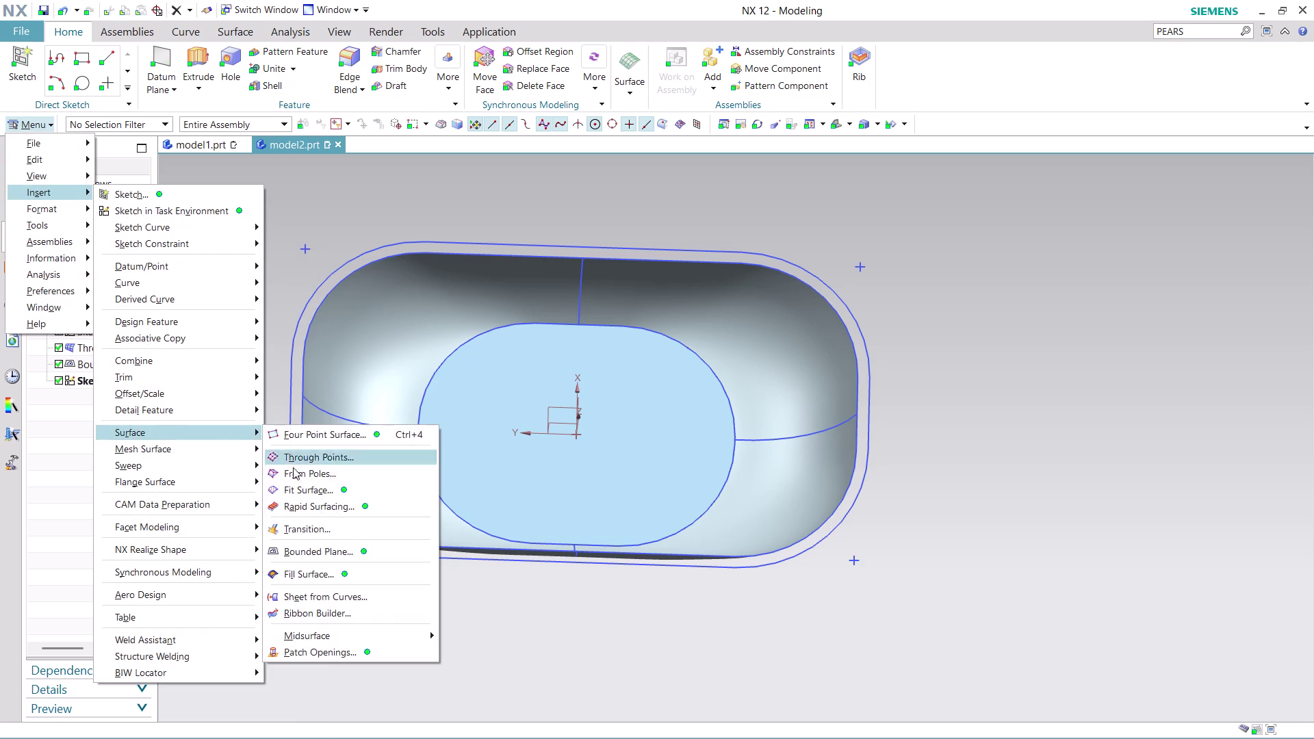
click(328, 550)
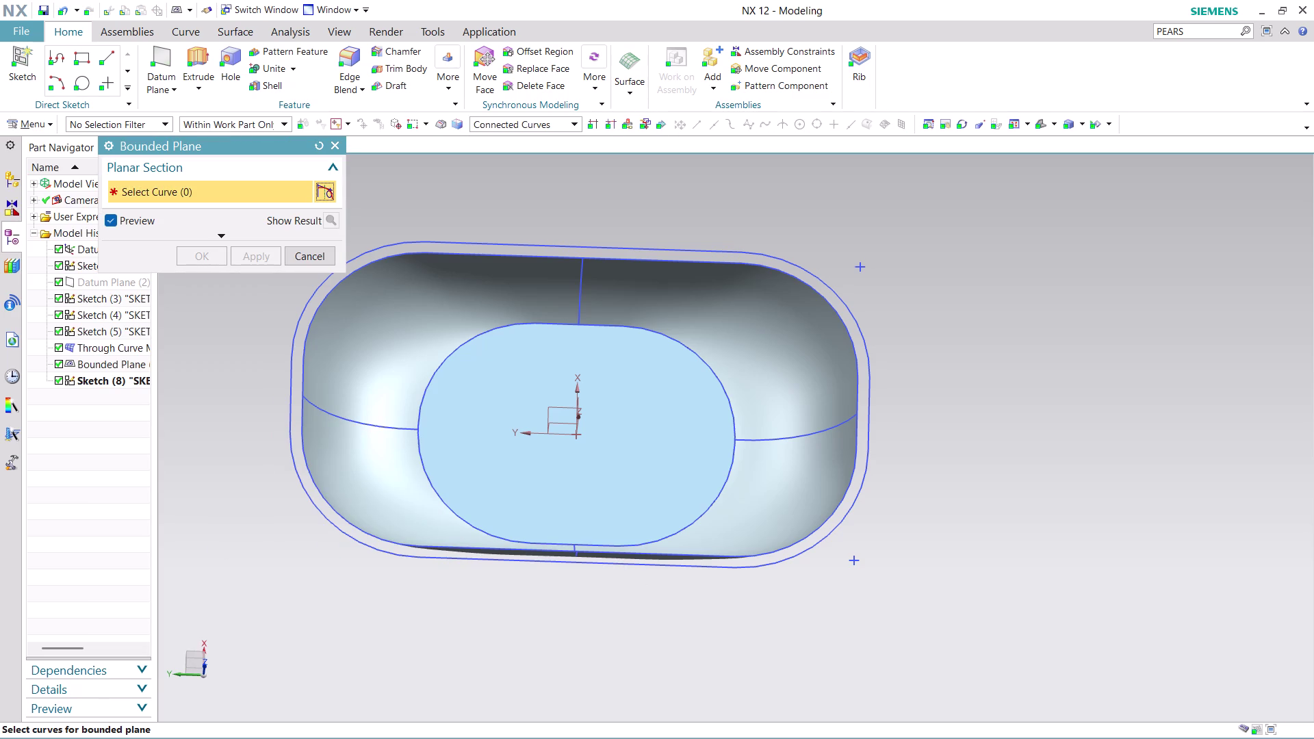
click(332, 526)
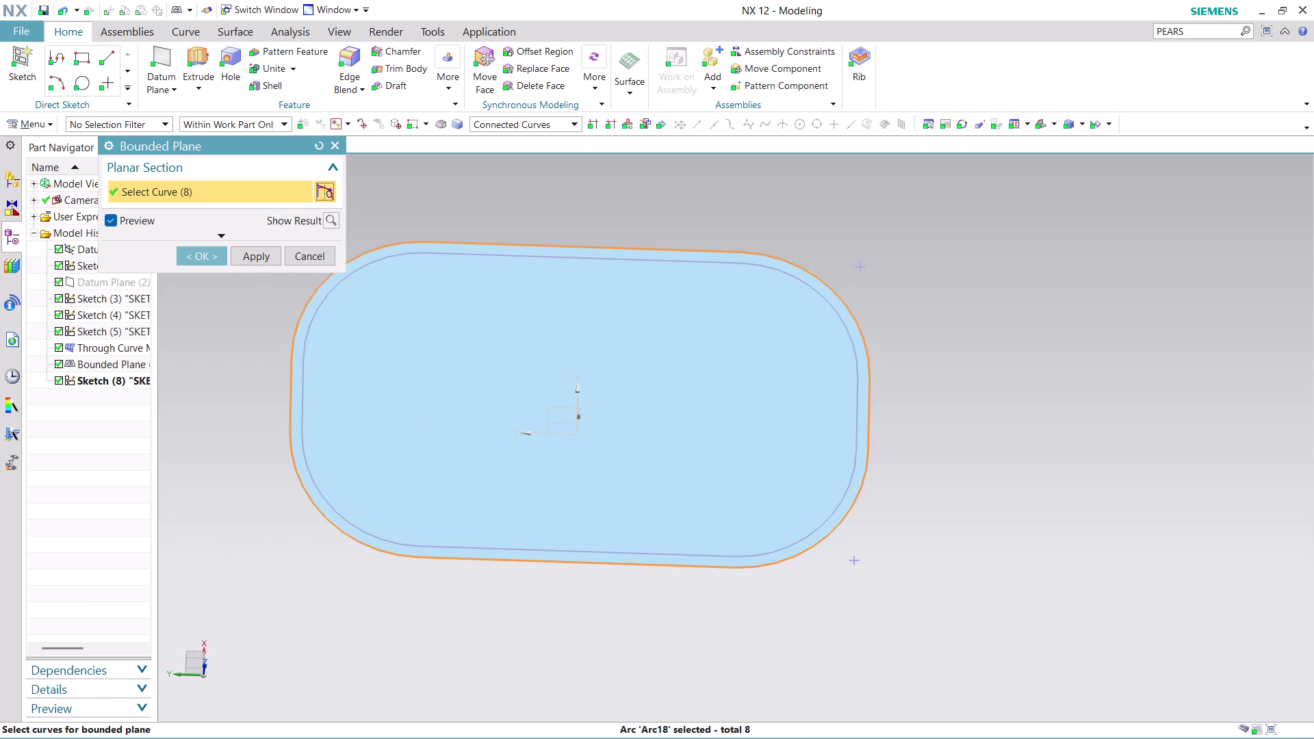
click(312, 260)
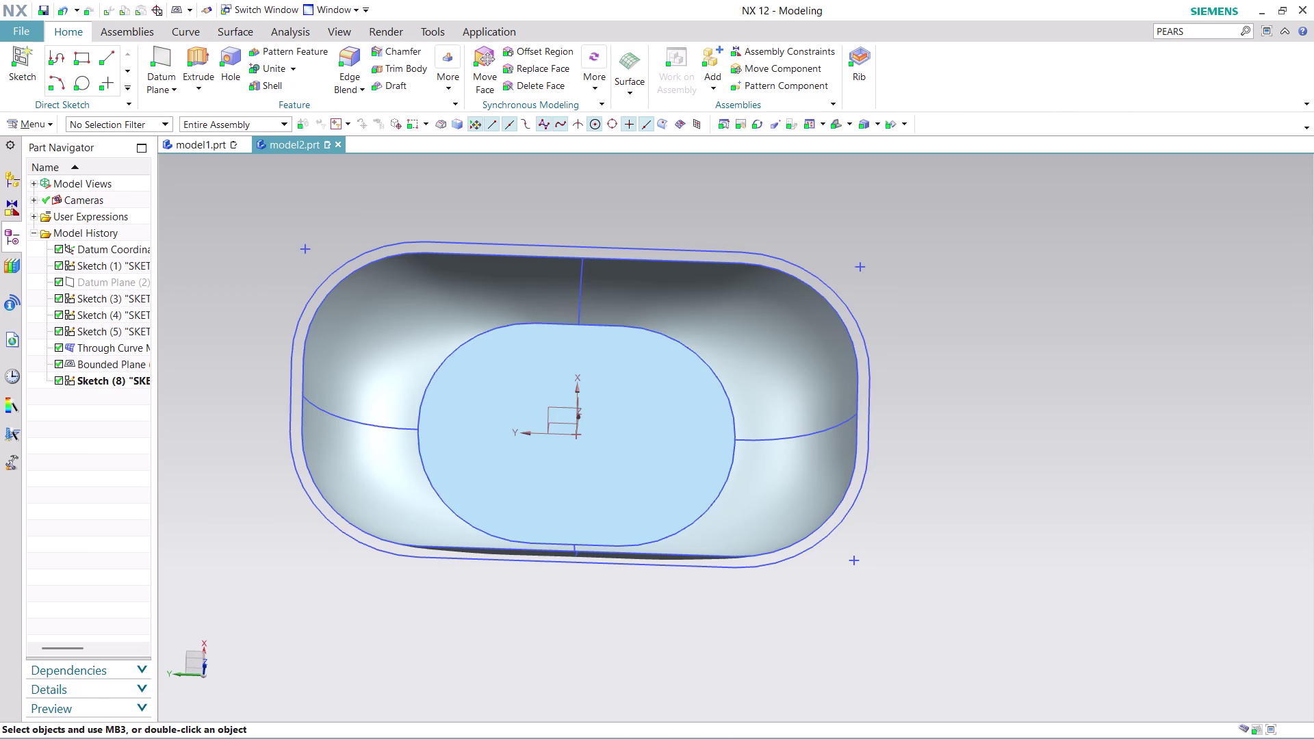
click(241, 34)
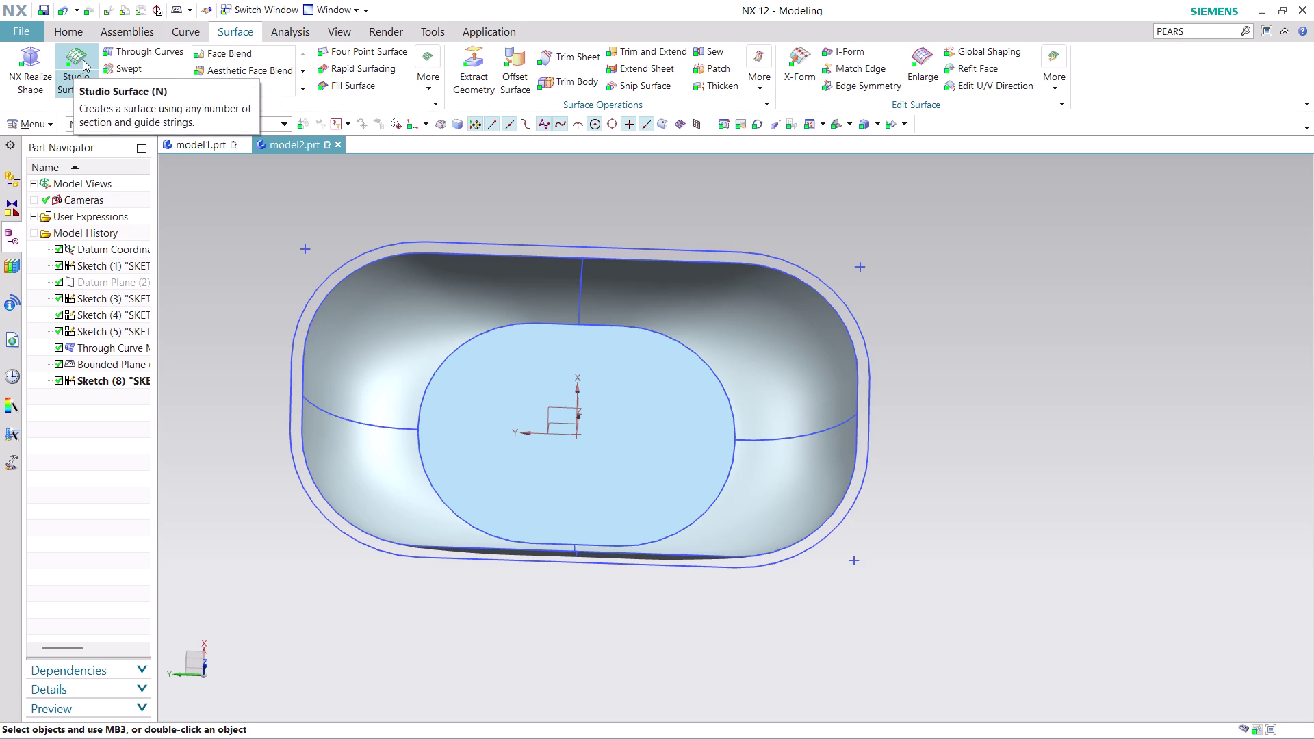
Start Through Curves, pick the rim edge as first section, and orbit to the side.
click(161, 46)
scroll(down, 3)
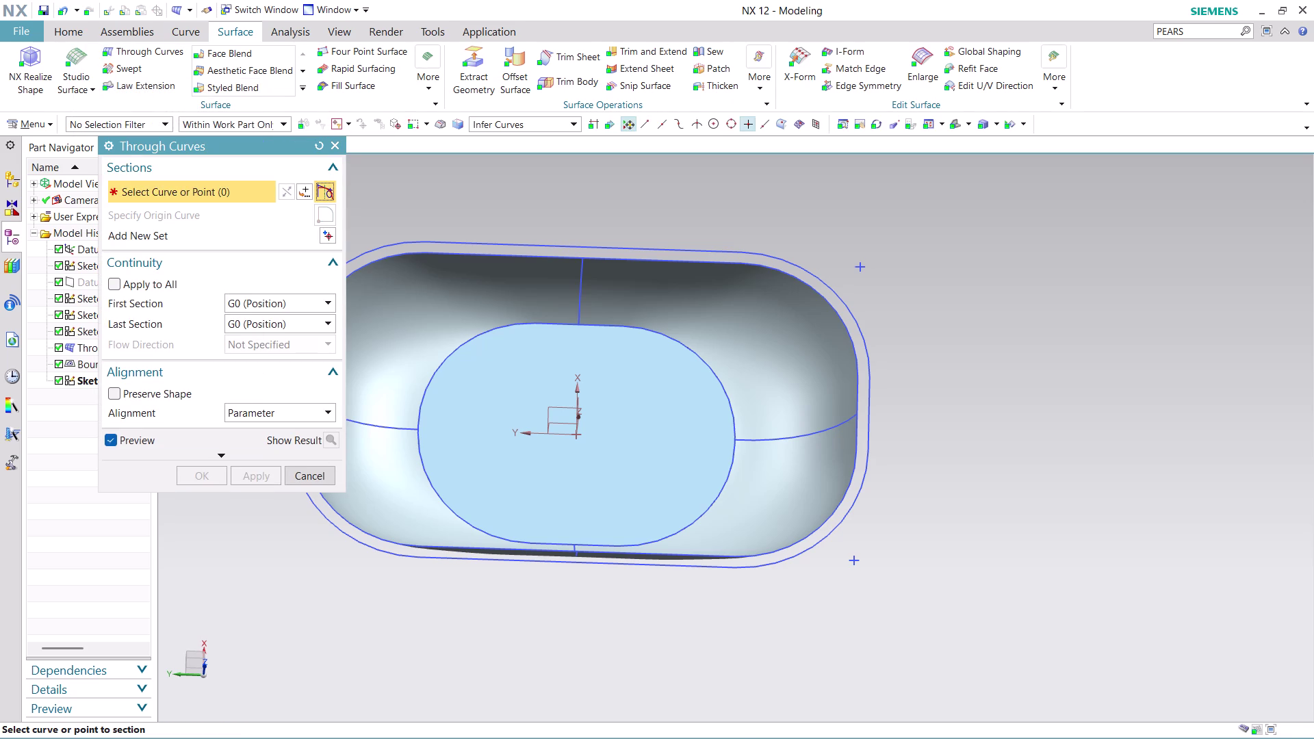
scroll(down, 3)
scroll(up, 3)
scroll(up, 3)
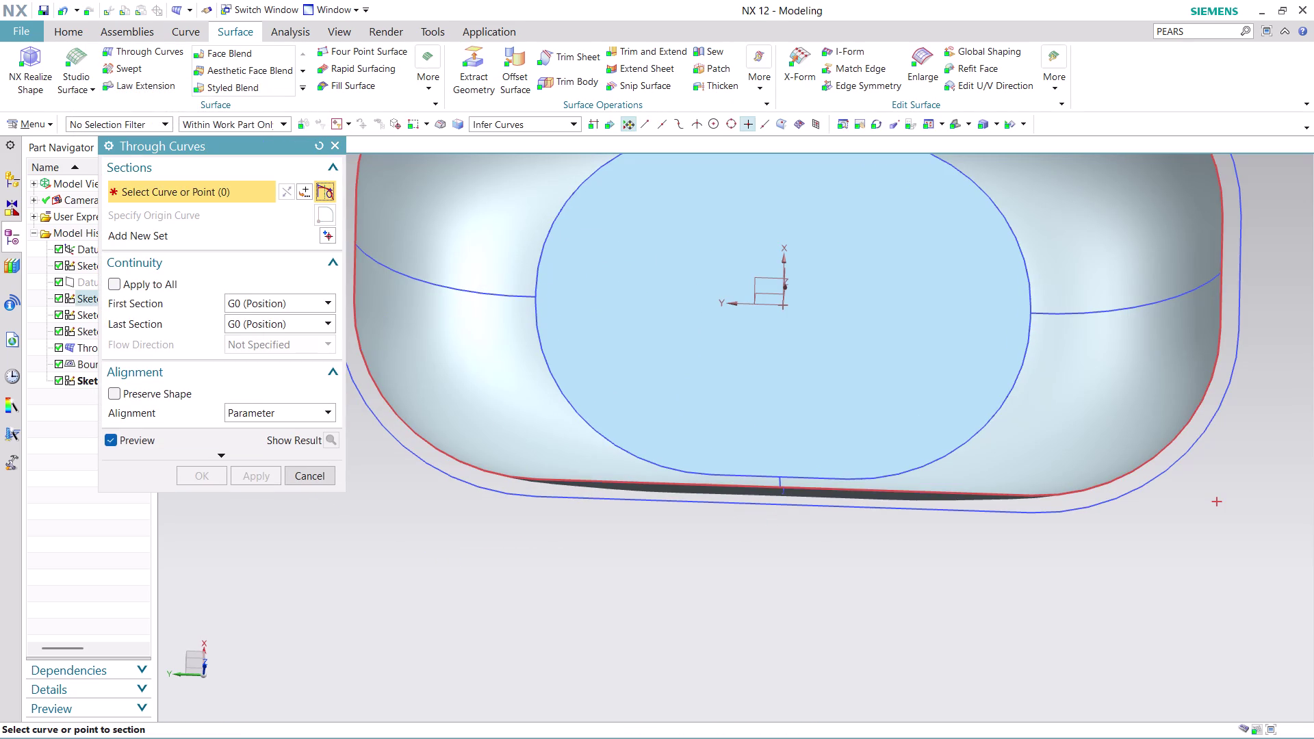
click(432, 467)
scroll(down, 3)
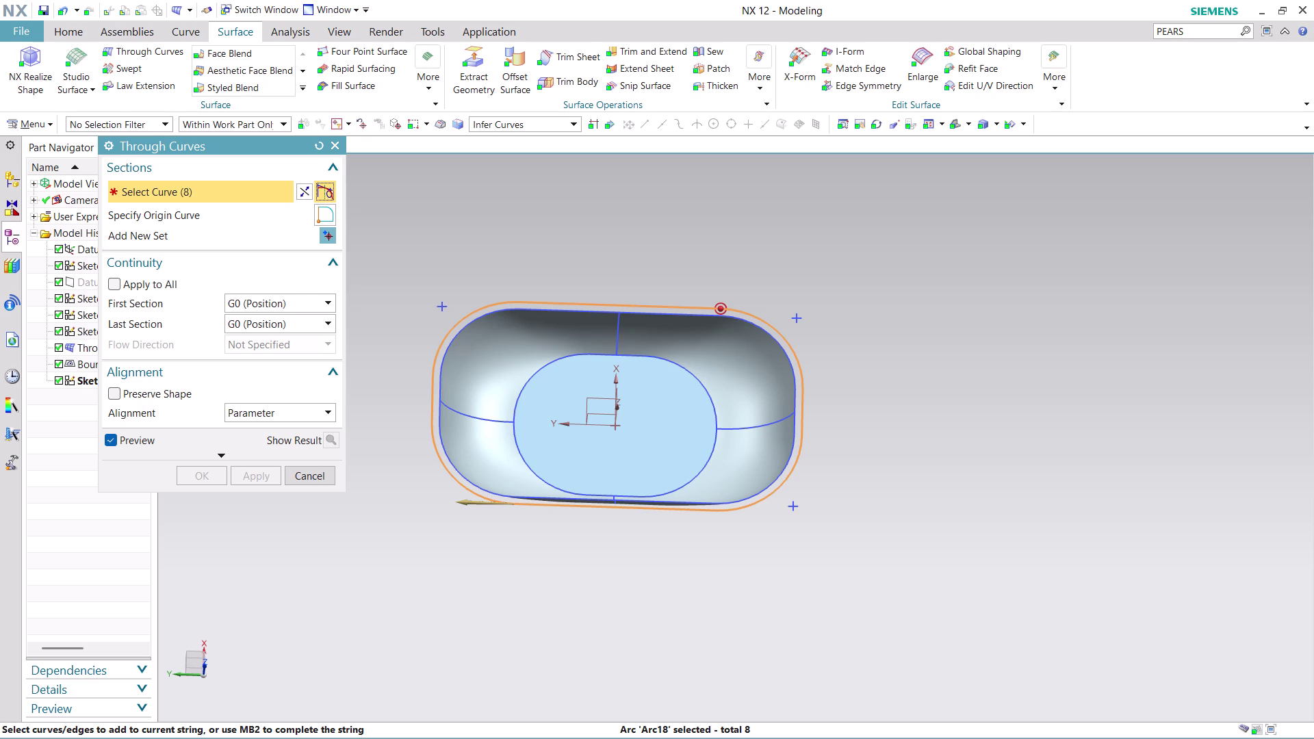
scroll(up, 3)
scroll(down, 3)
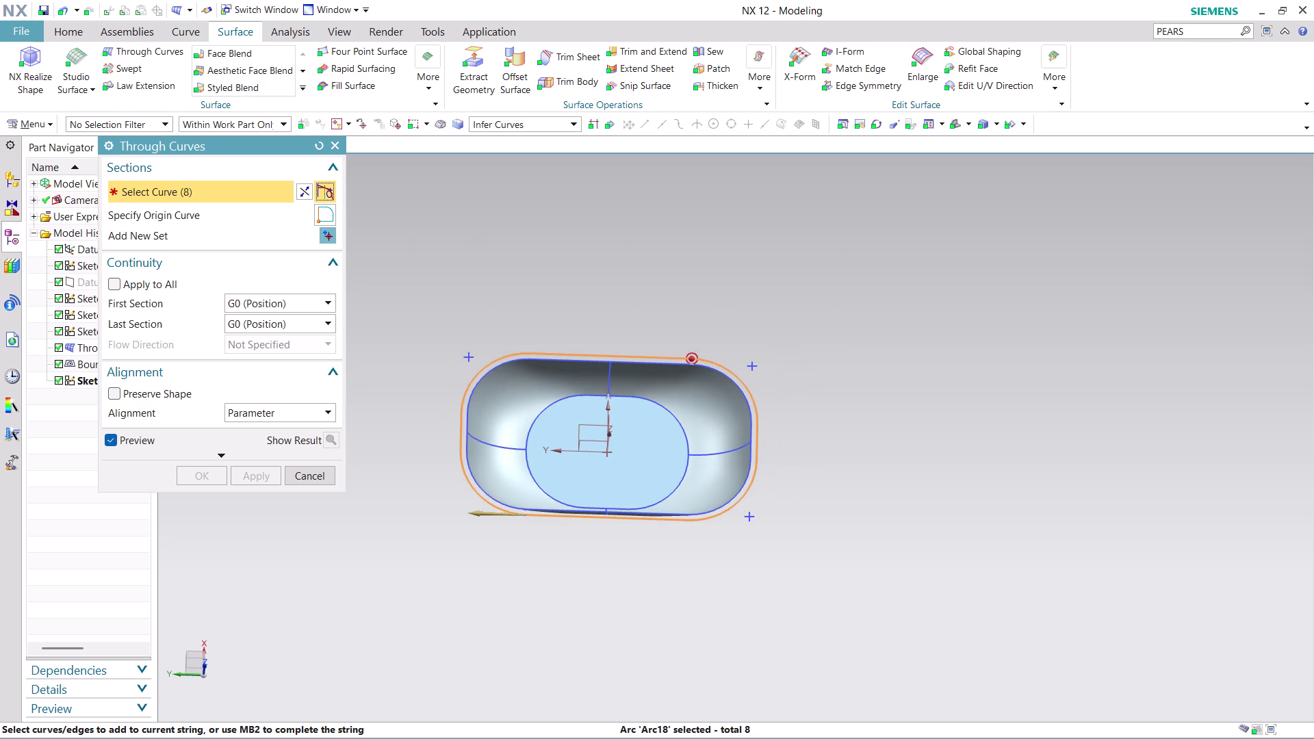
middle_drag(575, 560, 555, 591)
middle_drag(556, 591, 619, 547)
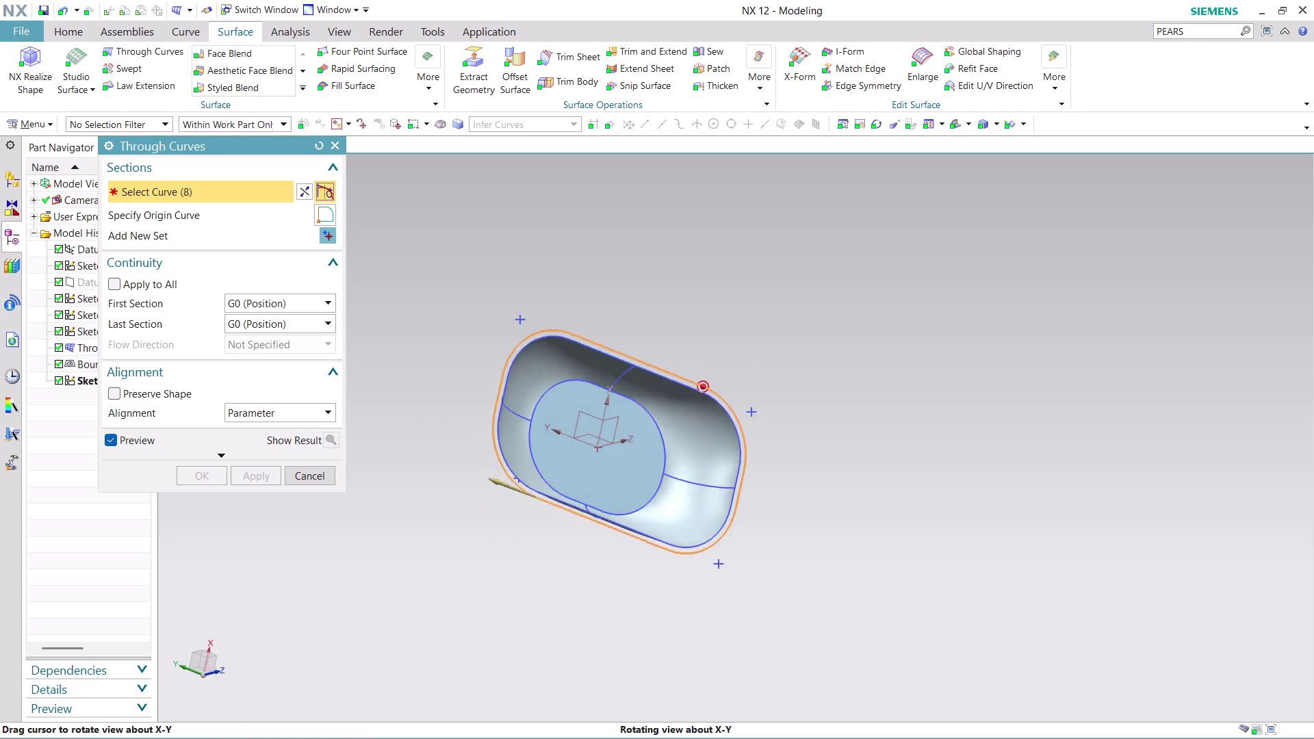
middle_drag(619, 546, 460, 414)
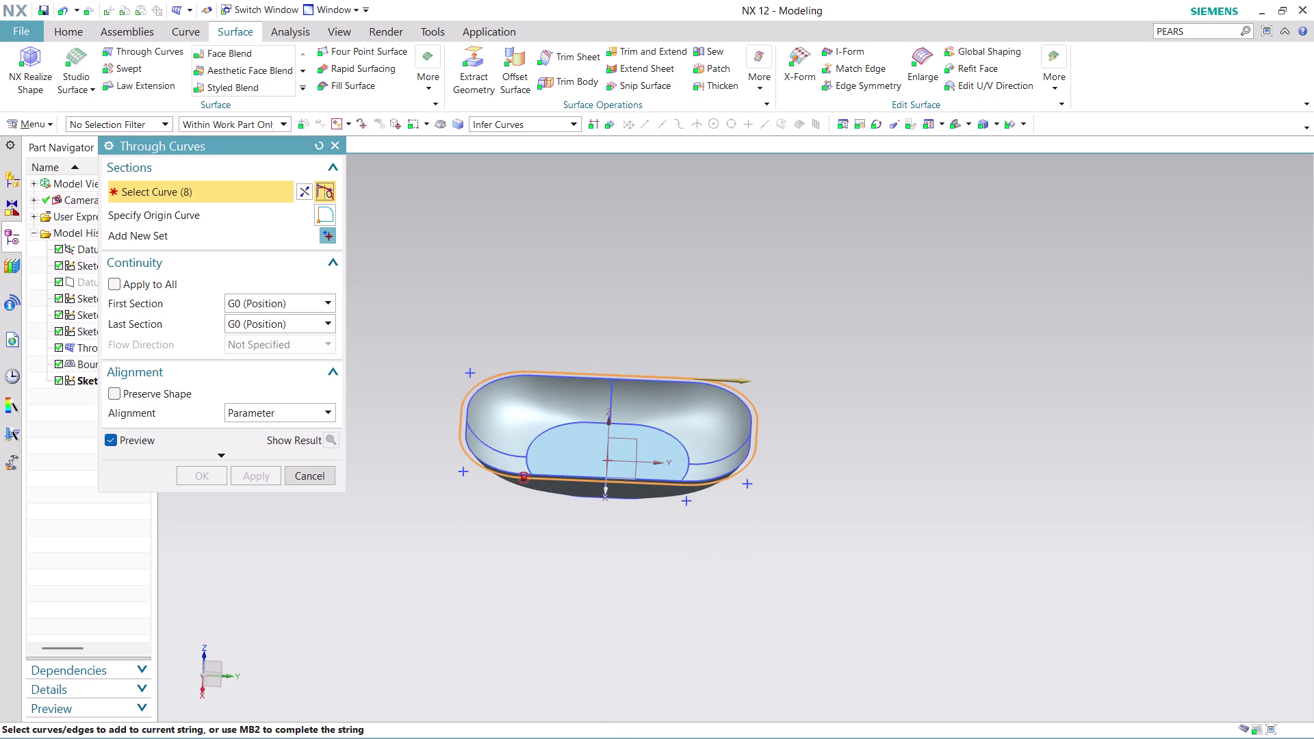
scroll(up, 3)
scroll(down, 3)
scroll(up, 3)
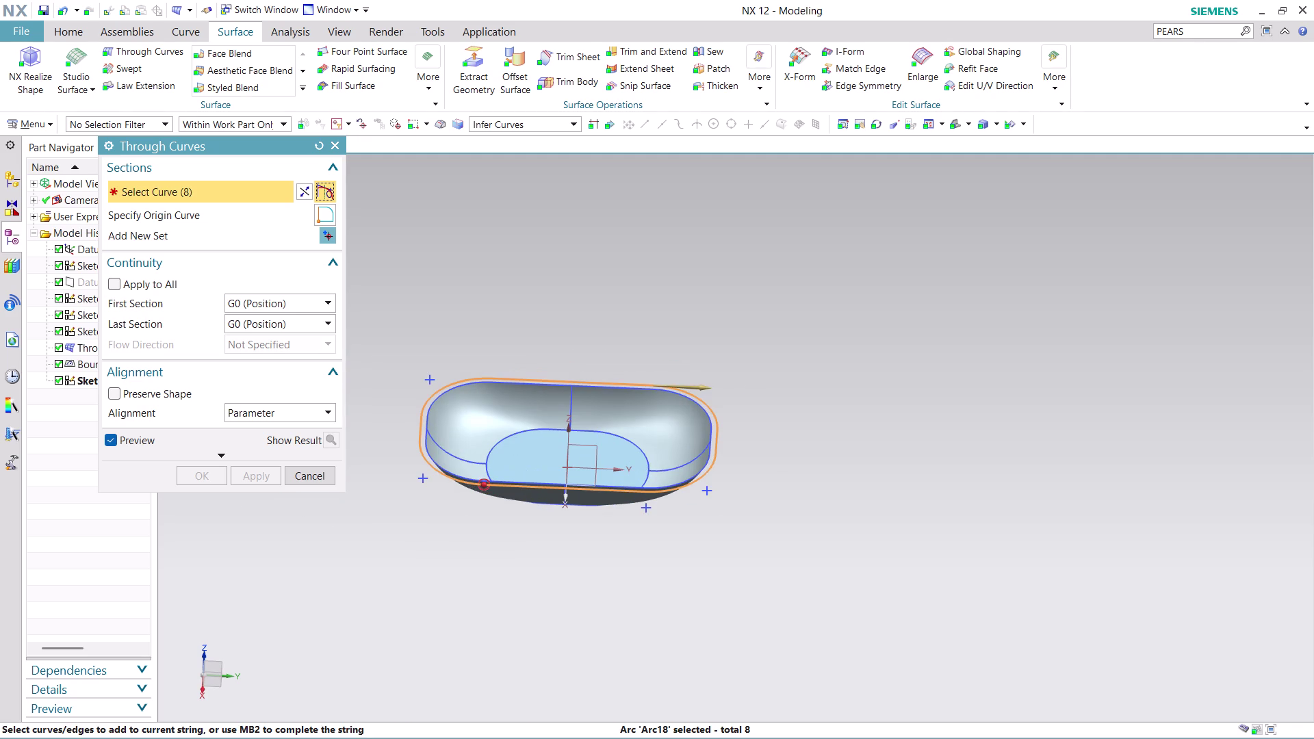
Pick the rim edge as second section, hit the multiple-loop alert, and cancel Through Curves.
click(304, 188)
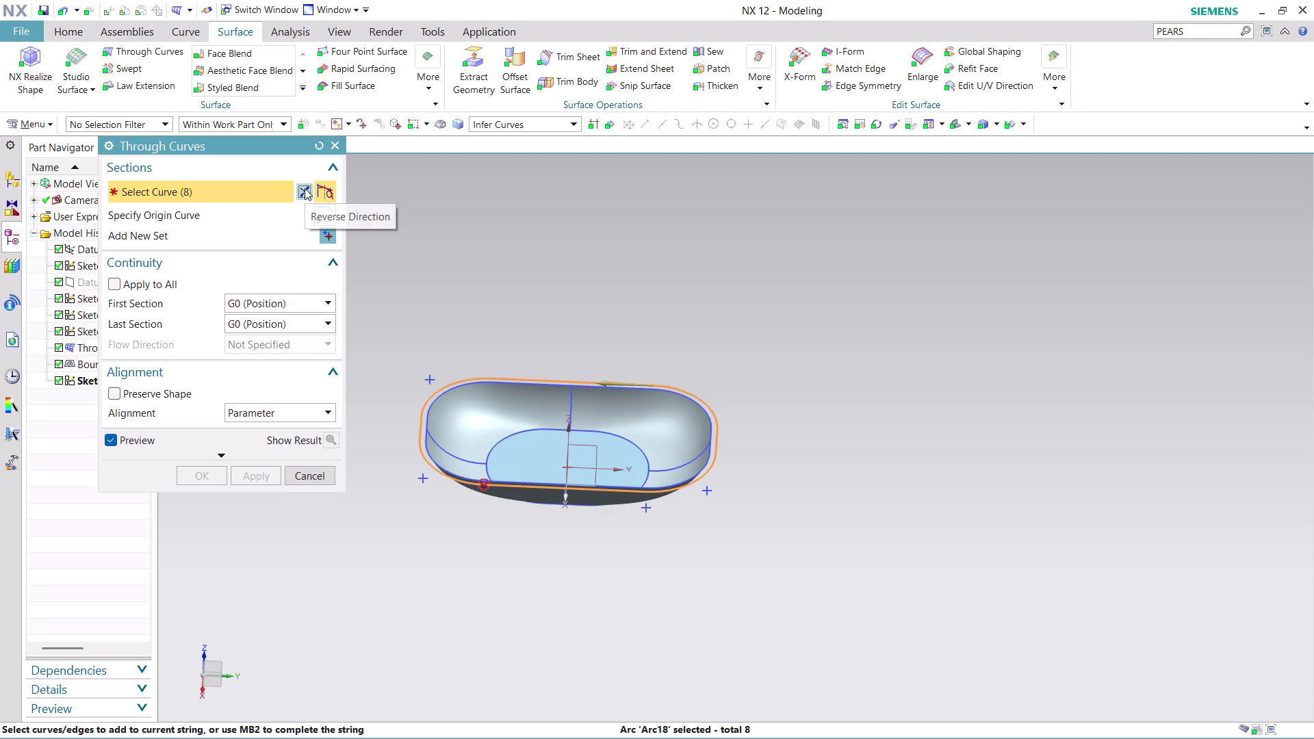
scroll(up, 3)
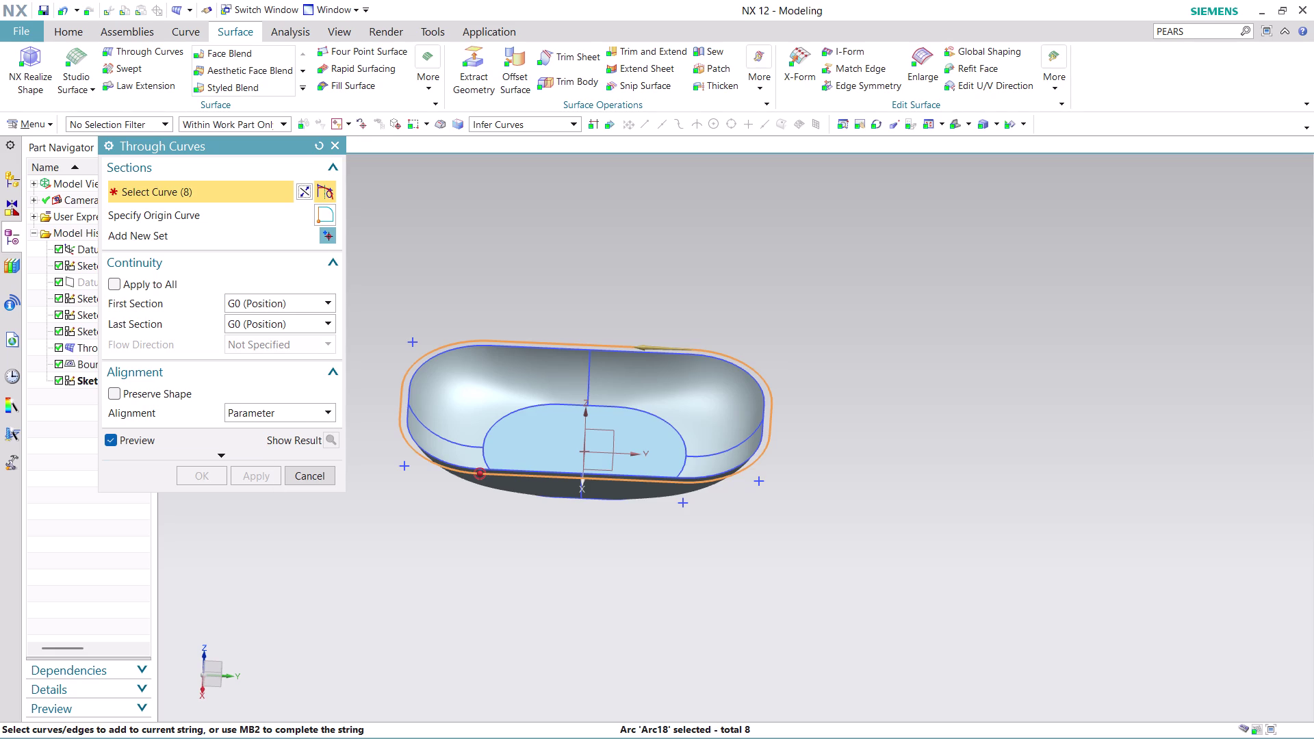
scroll(up, 3)
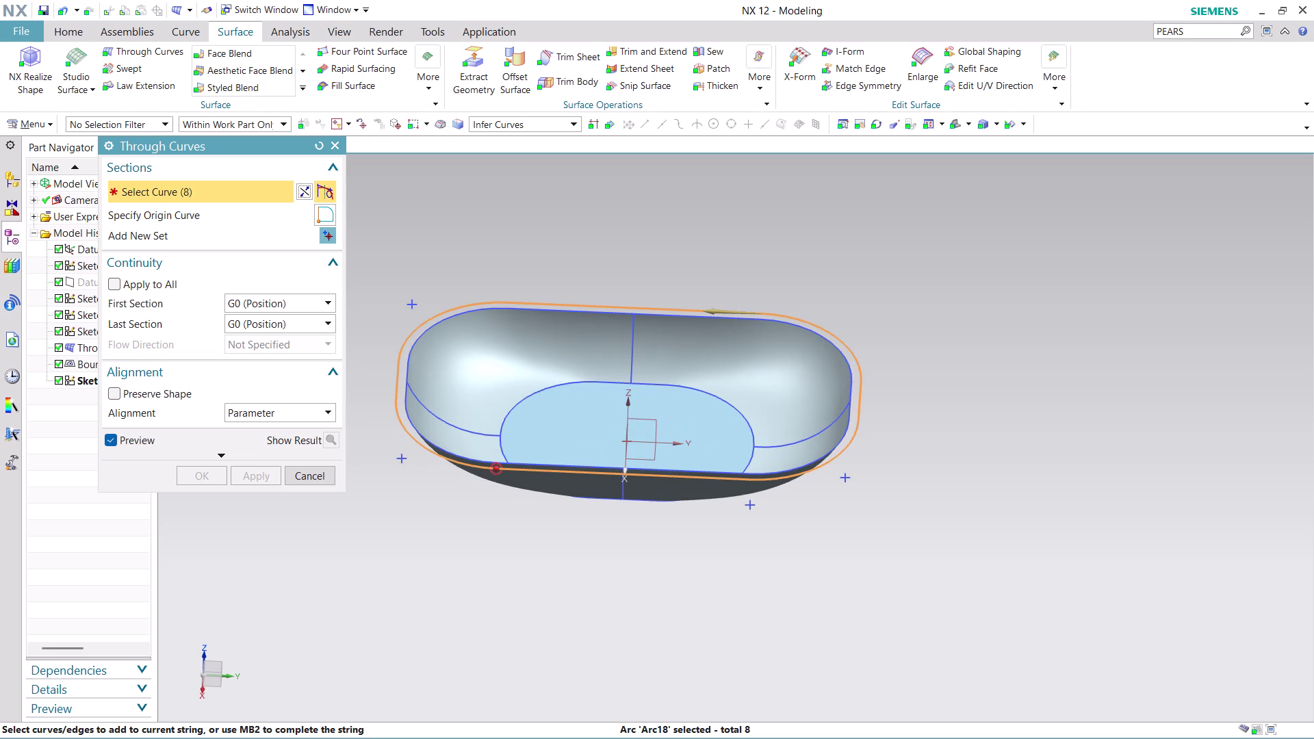
scroll(down, 3)
scroll(up, 3)
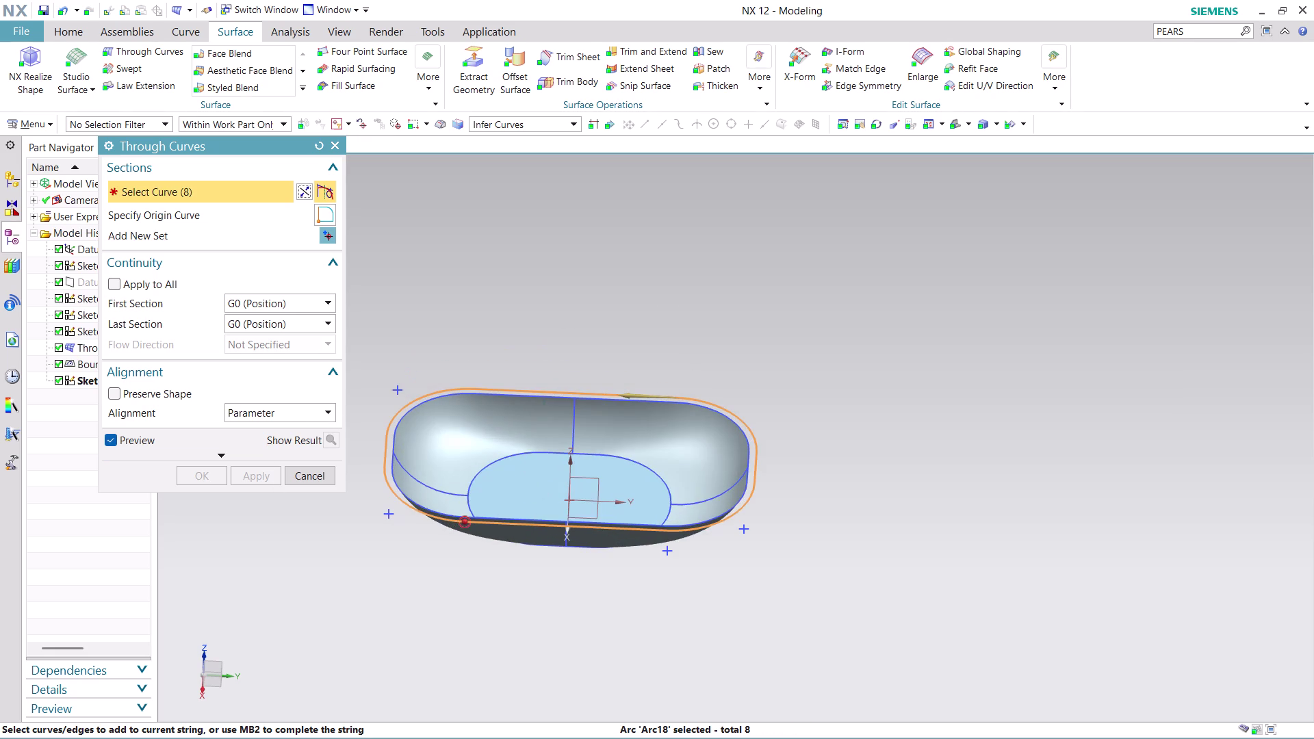
scroll(up, 3)
middle_click(495, 334)
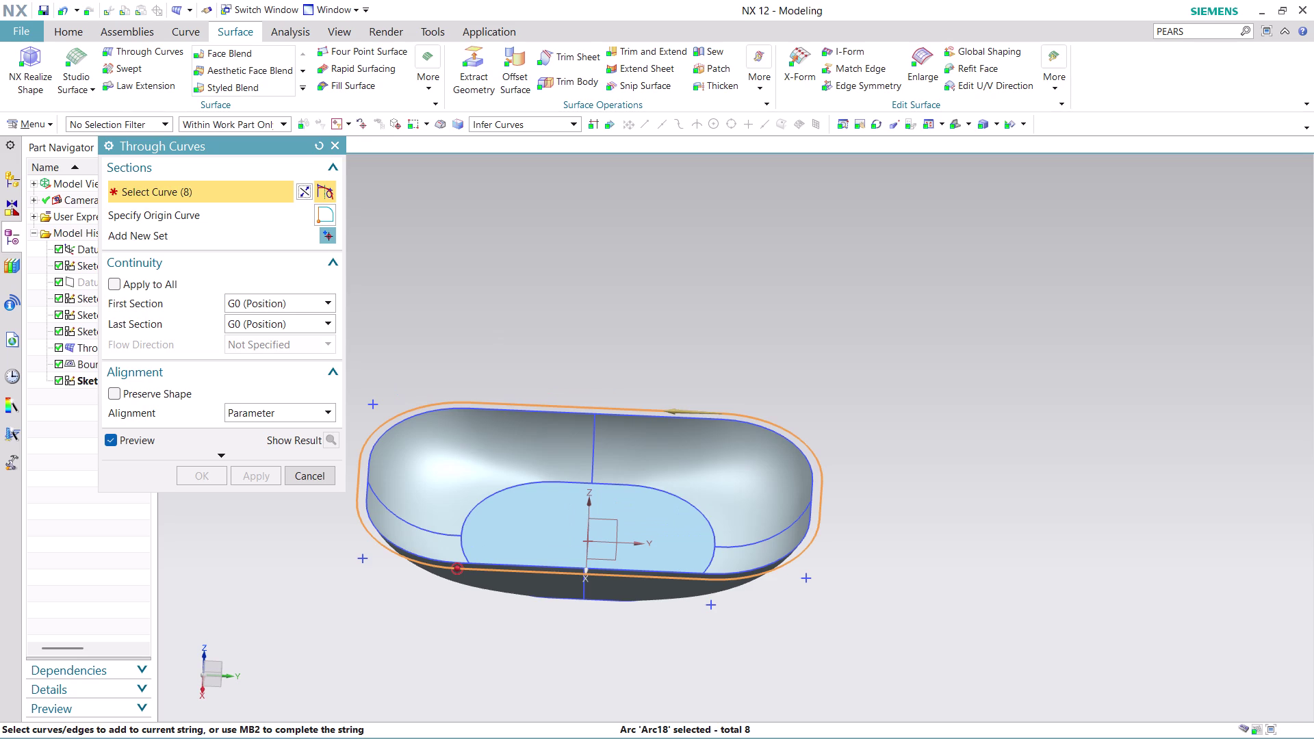
scroll(up, 3)
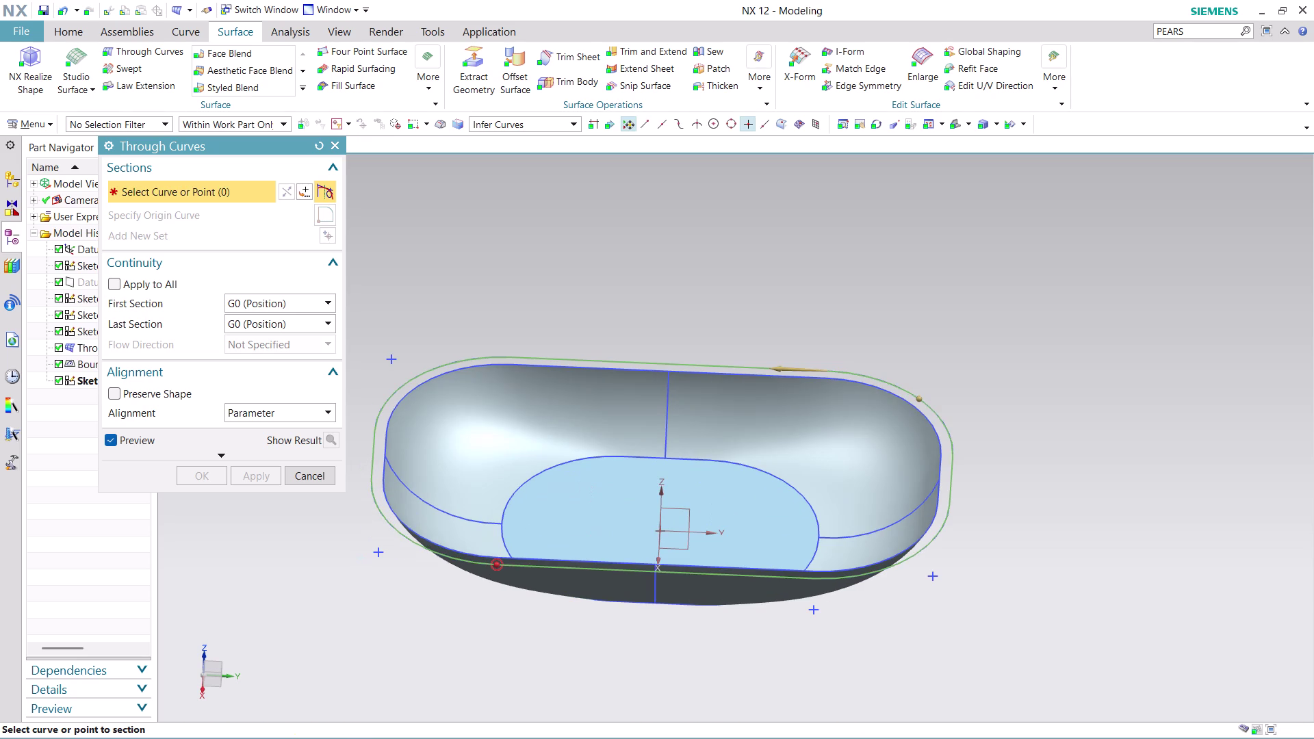
click(385, 450)
click(457, 464)
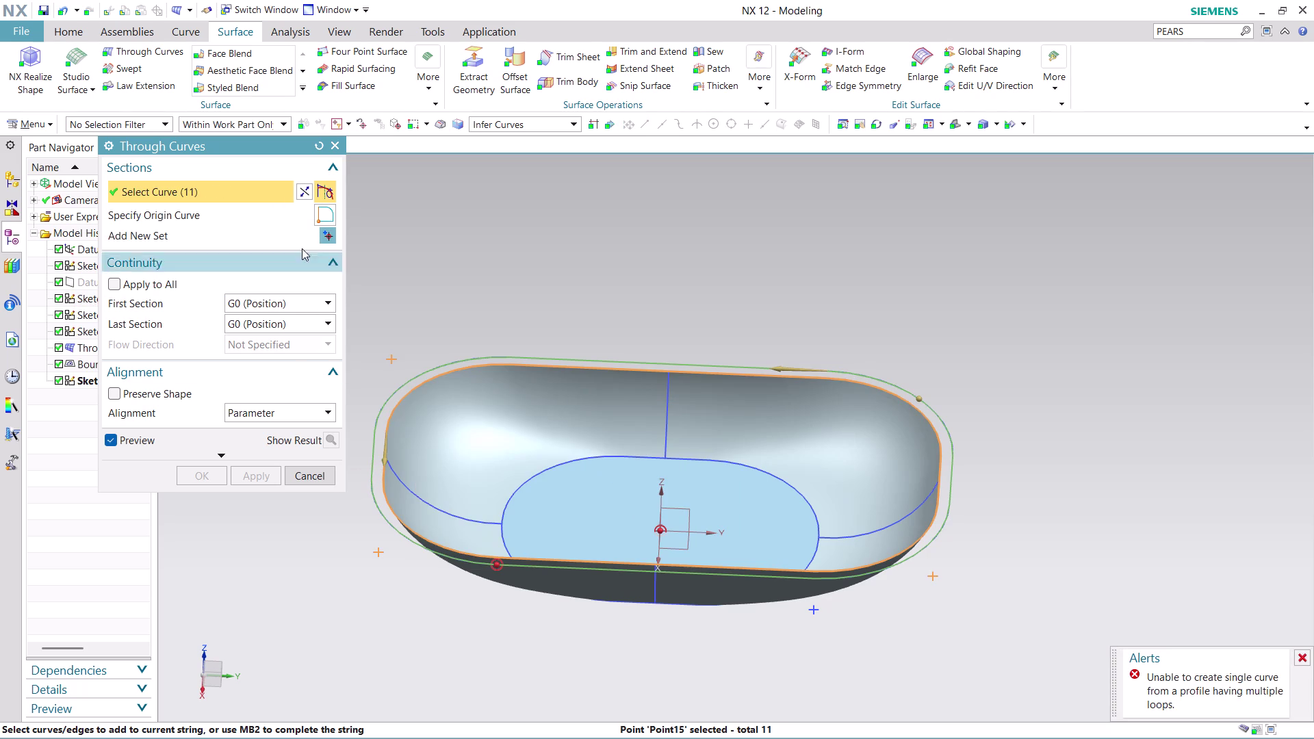
click(300, 187)
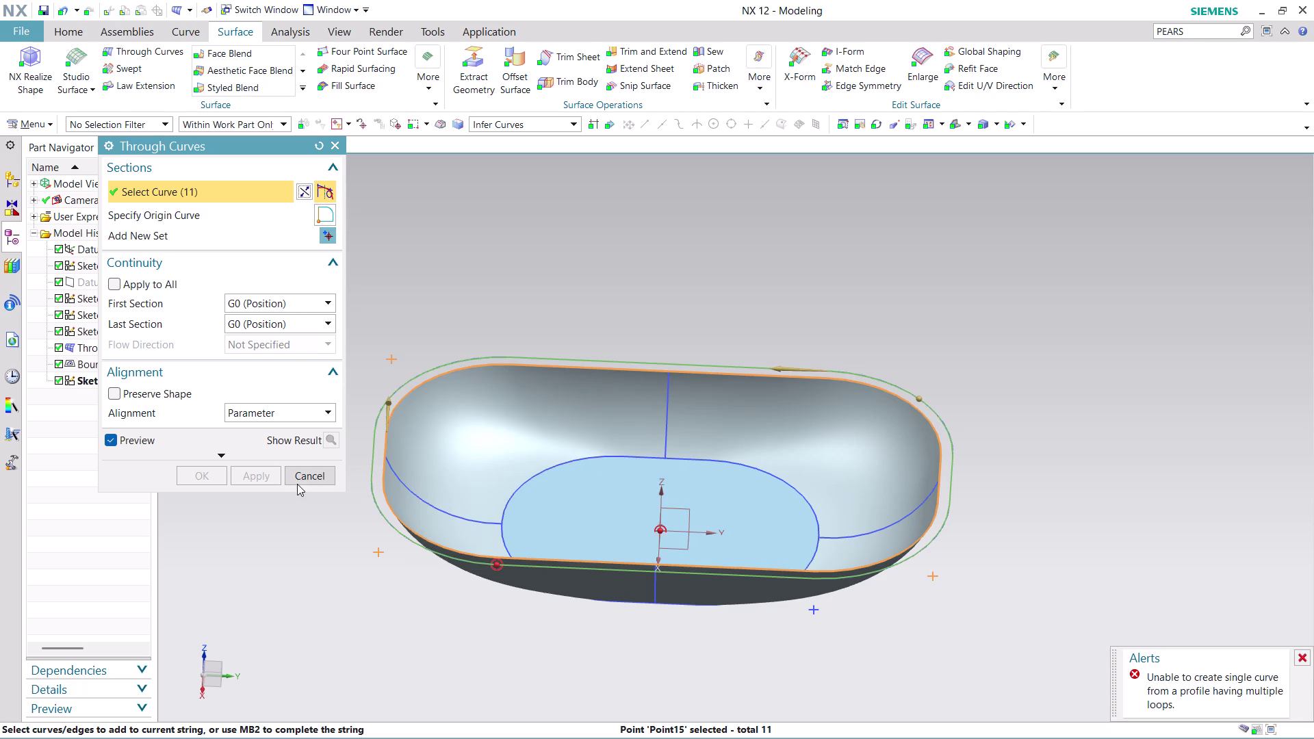
click(330, 475)
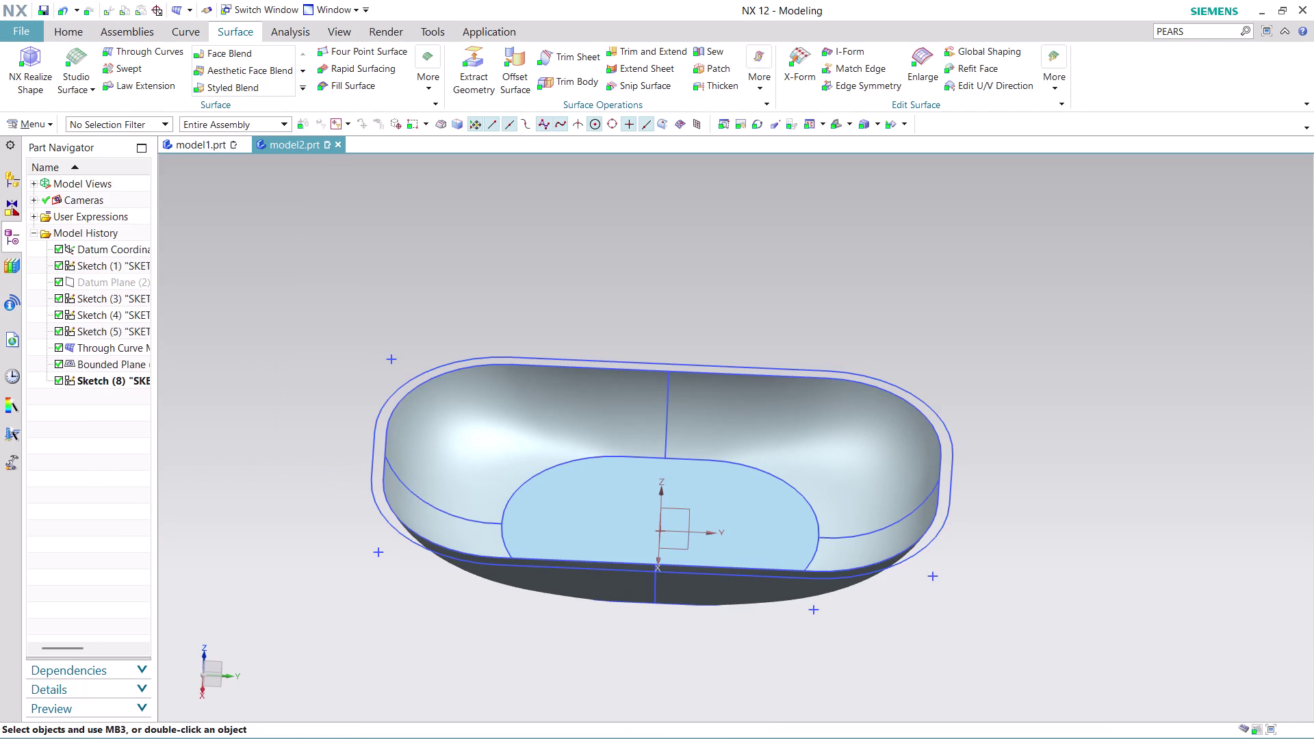
click(158, 52)
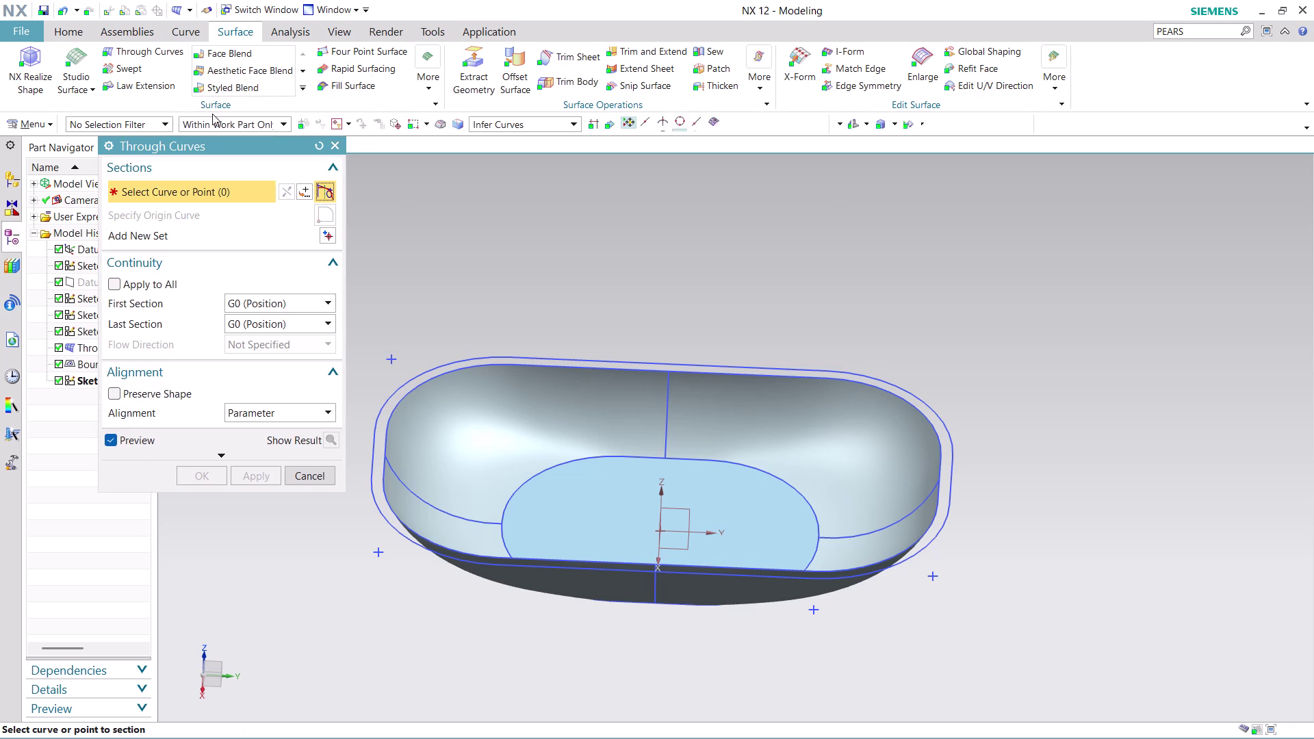
click(415, 378)
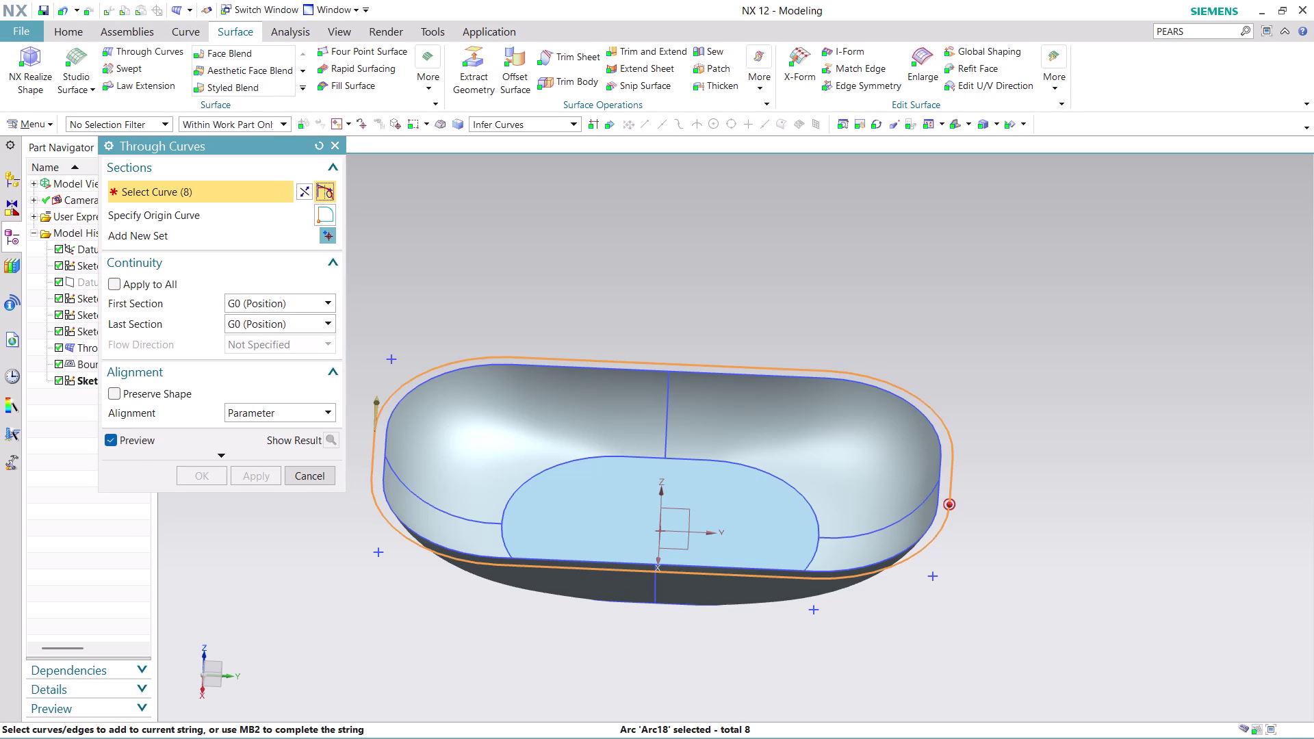
middle_click(585, 238)
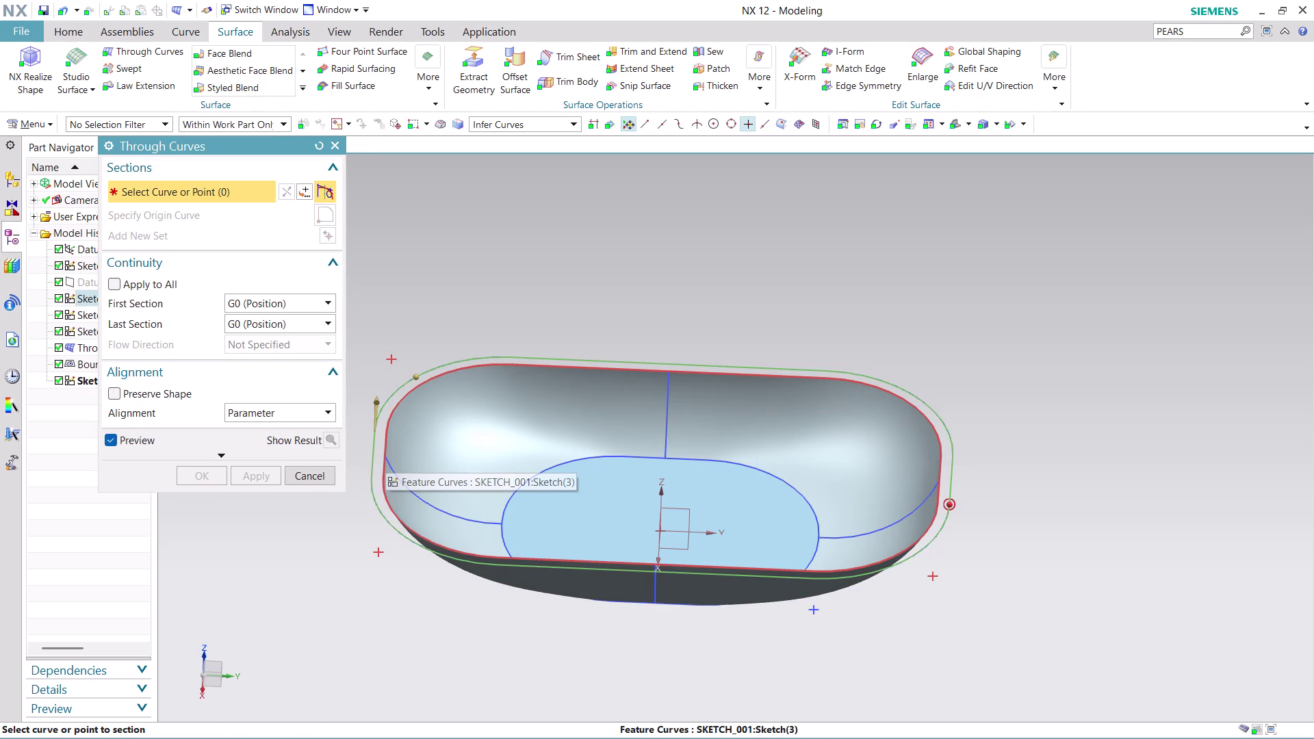
scroll(up, 3)
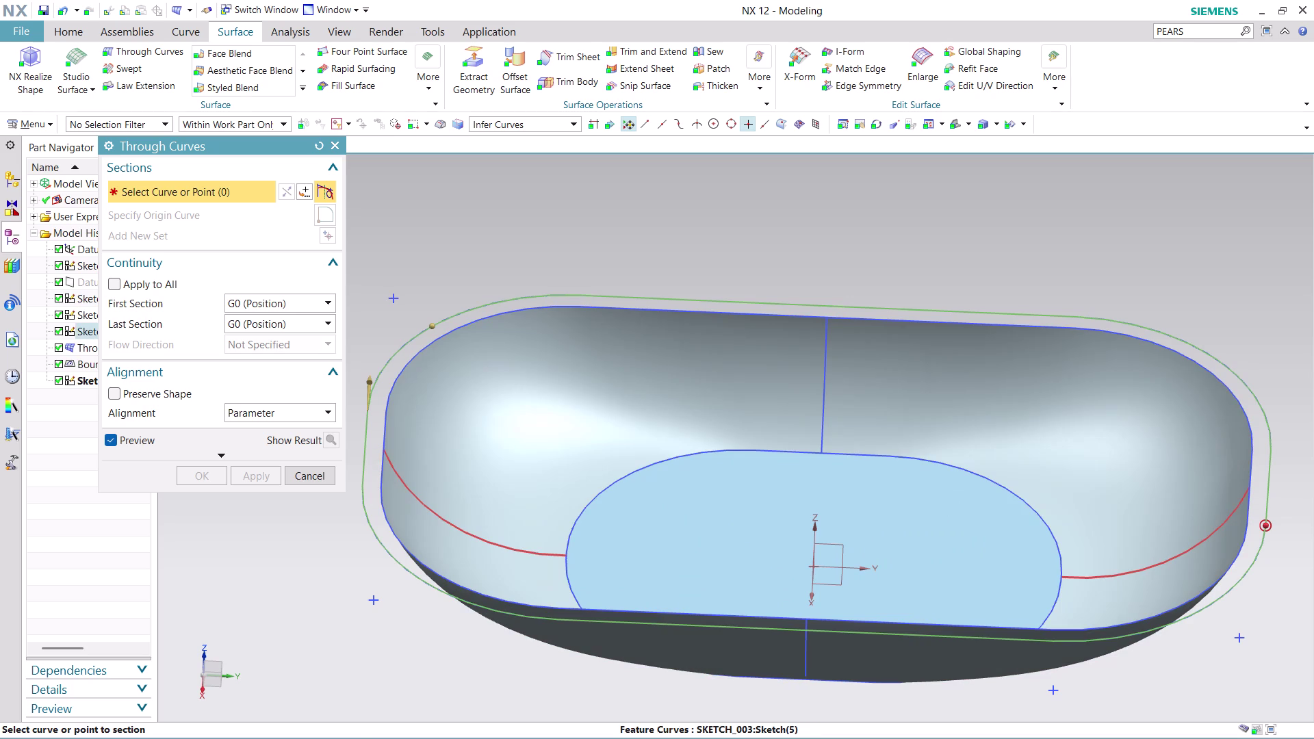
click(389, 456)
scroll(down, 3)
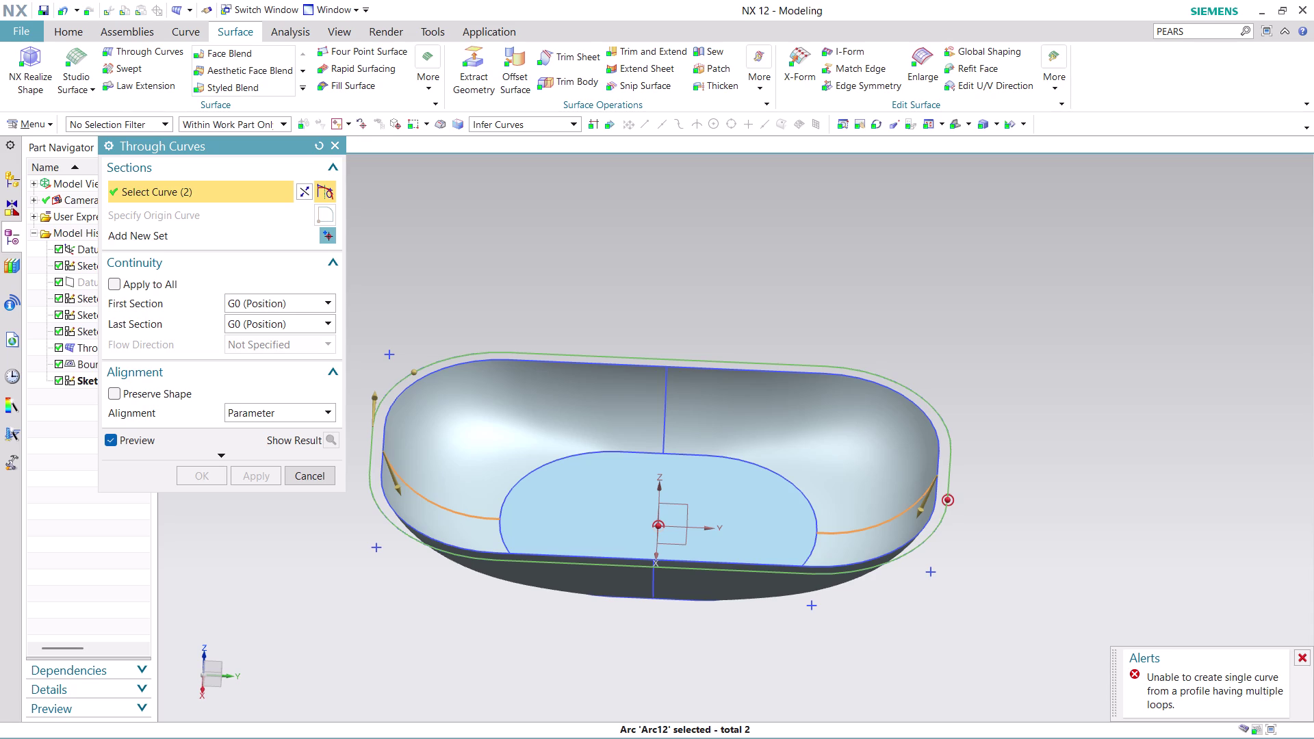
click(326, 477)
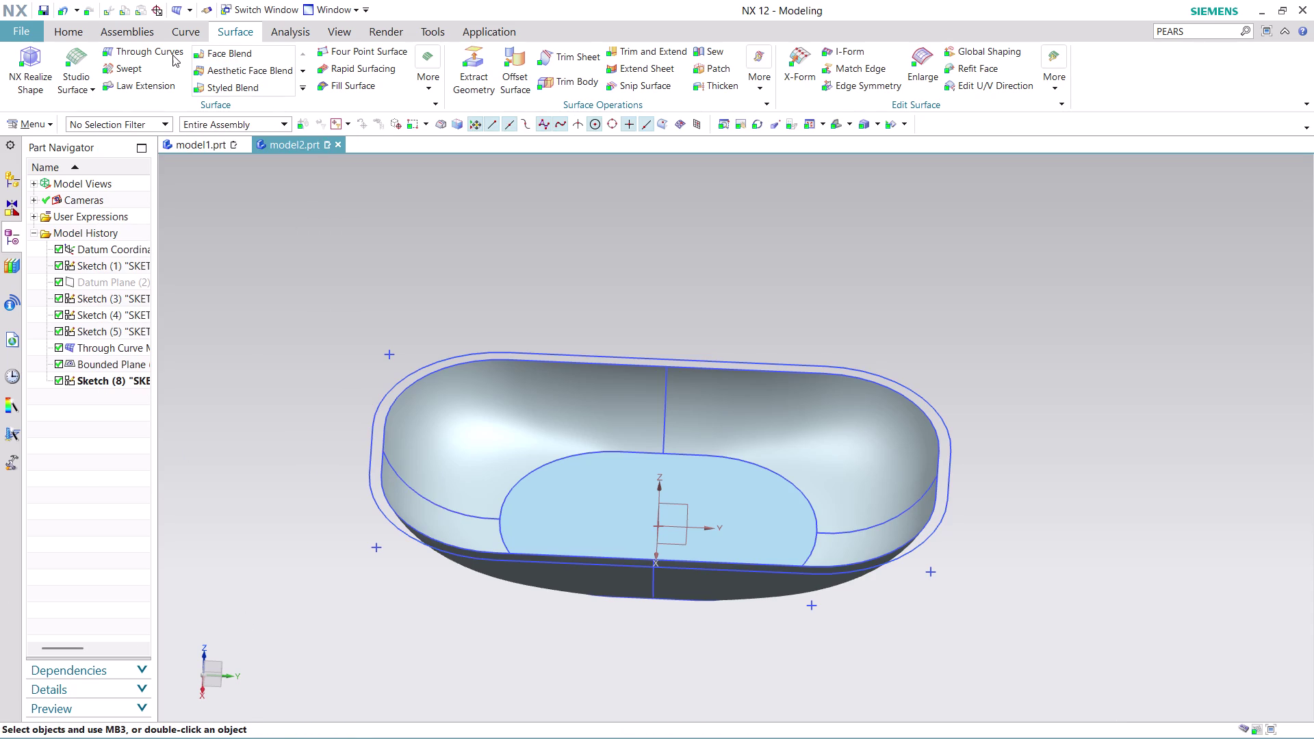
In Through Curves, use the Tangent Curves rule and select the offset loop as section one.
click(169, 50)
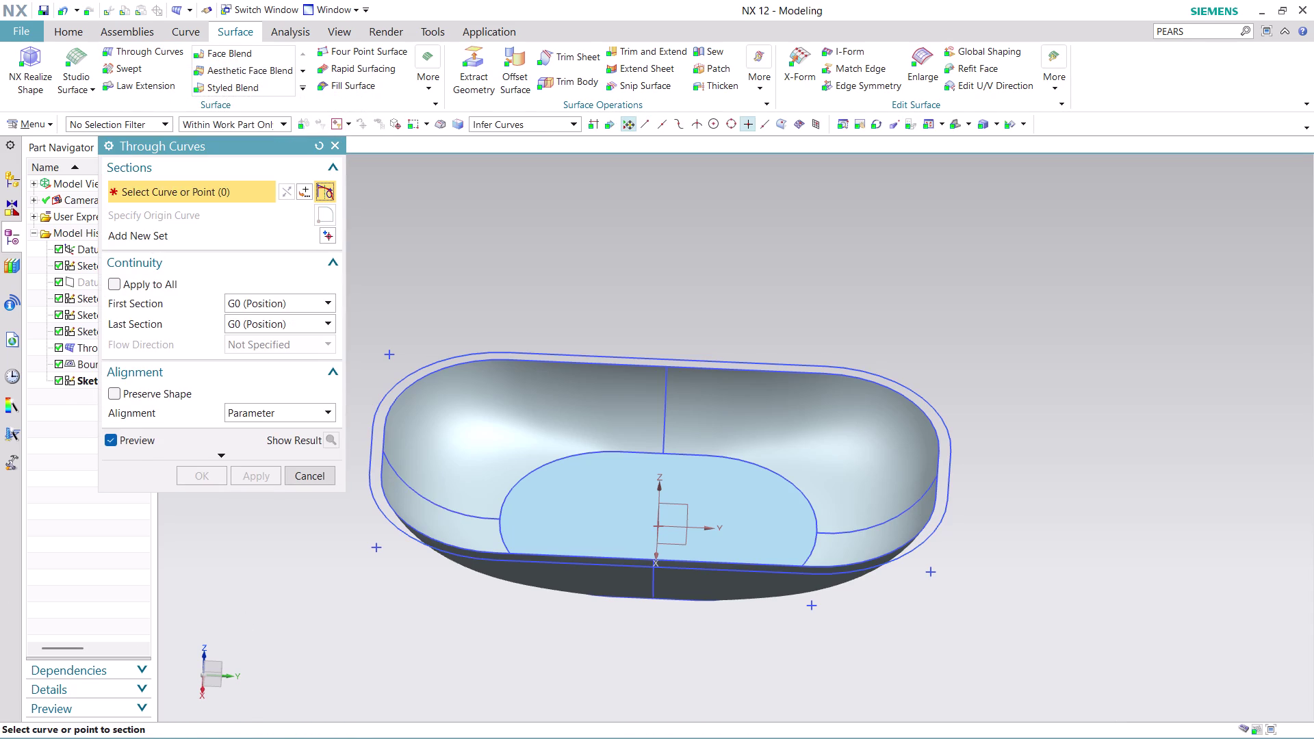
click(545, 126)
click(538, 167)
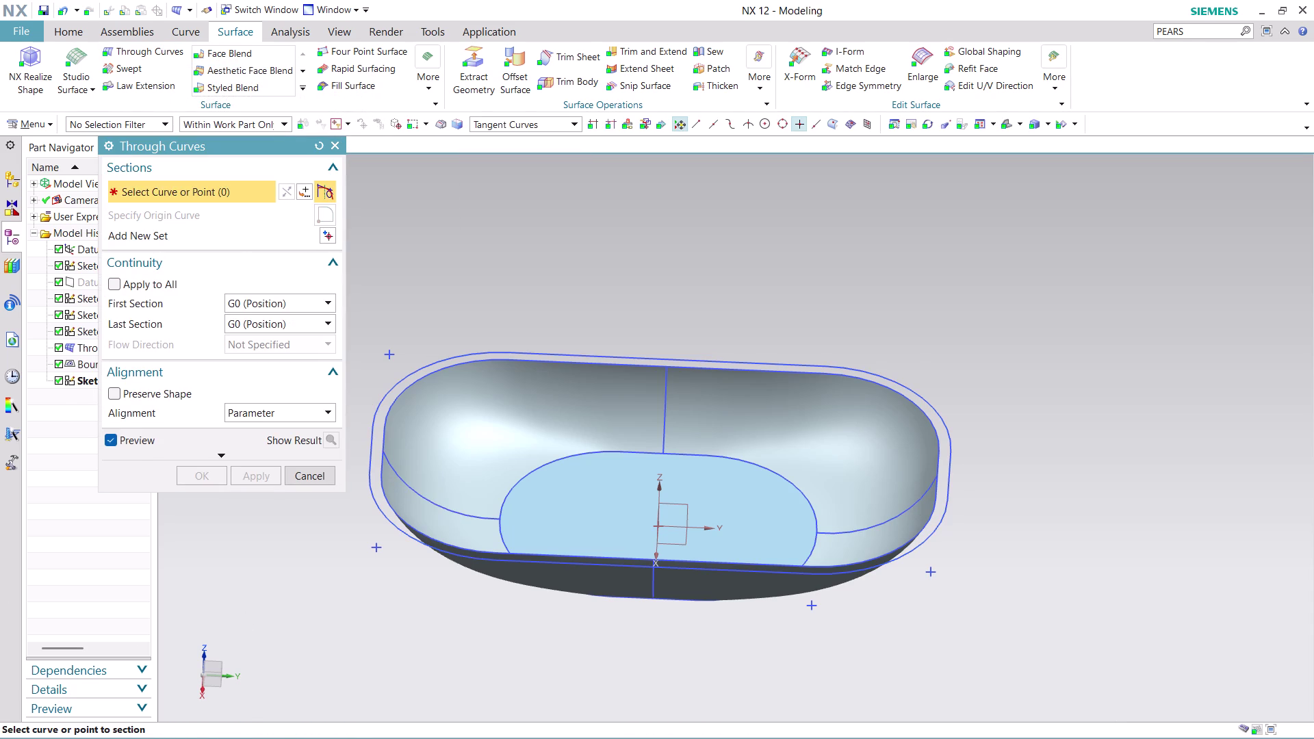
click(369, 448)
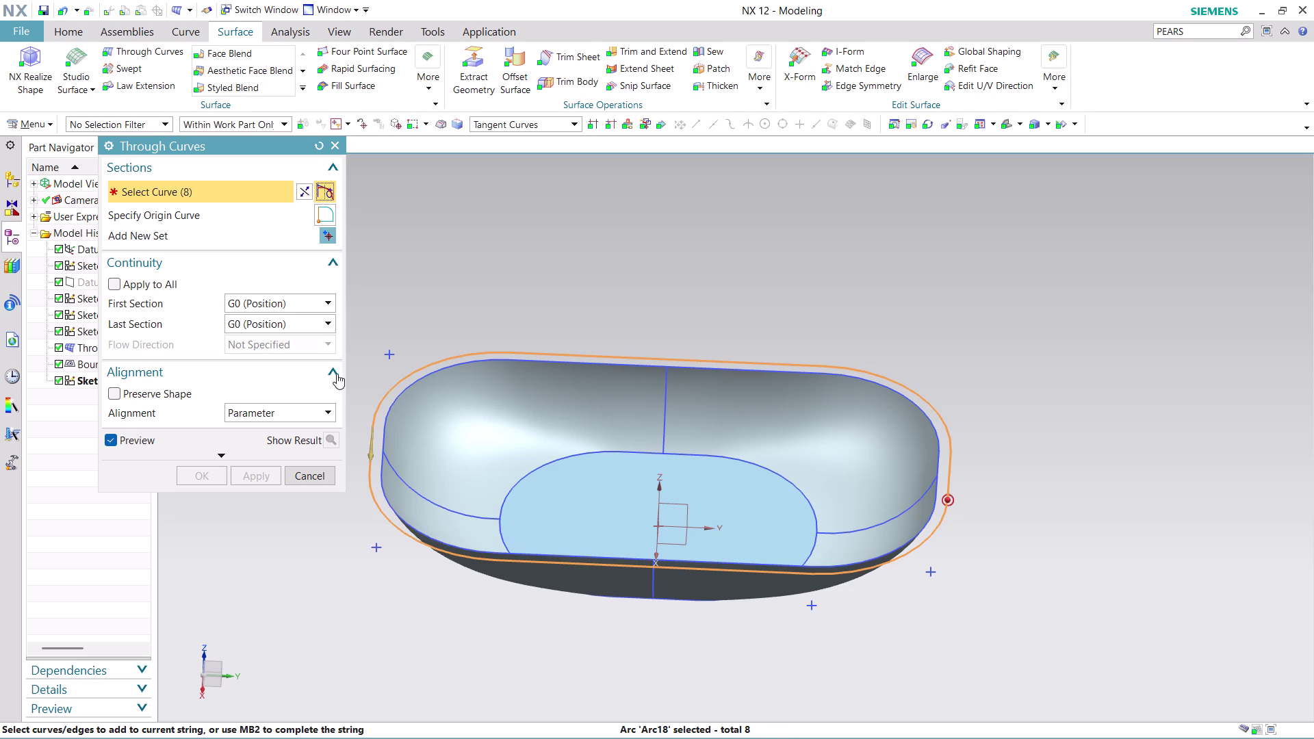
click(309, 185)
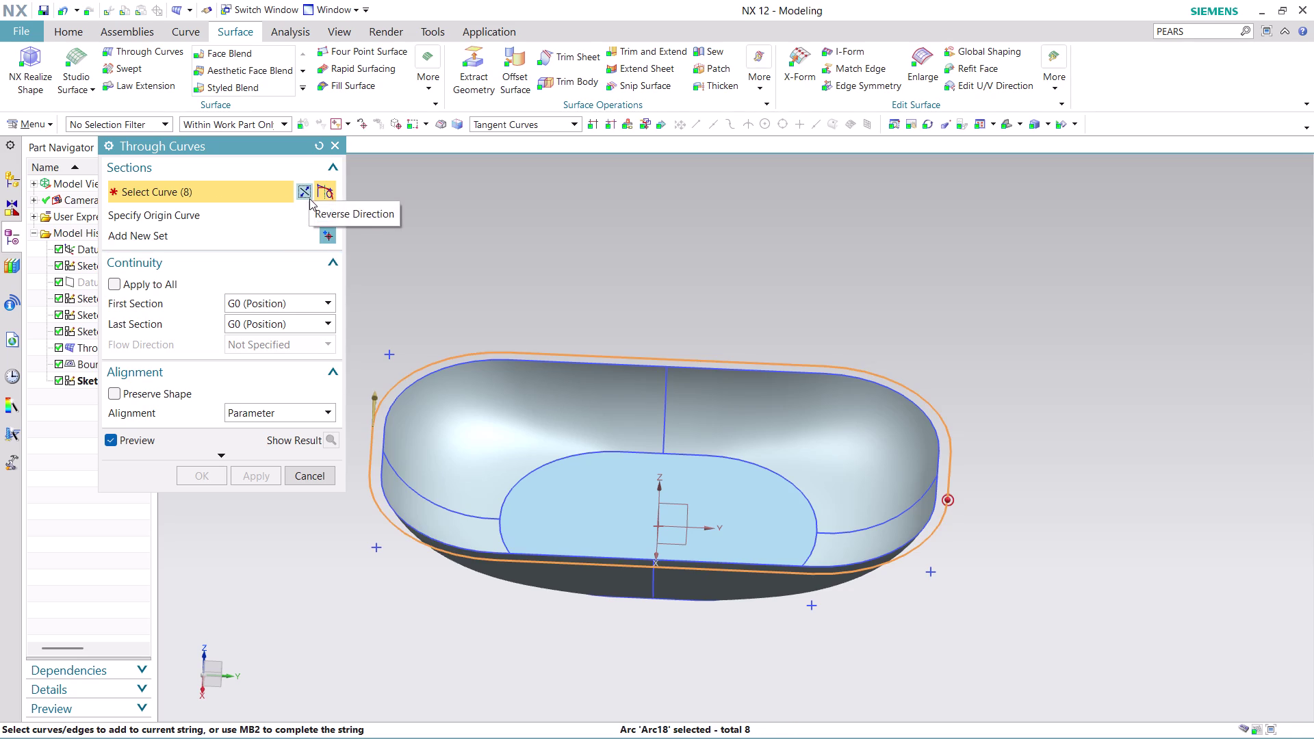
middle_click(476, 278)
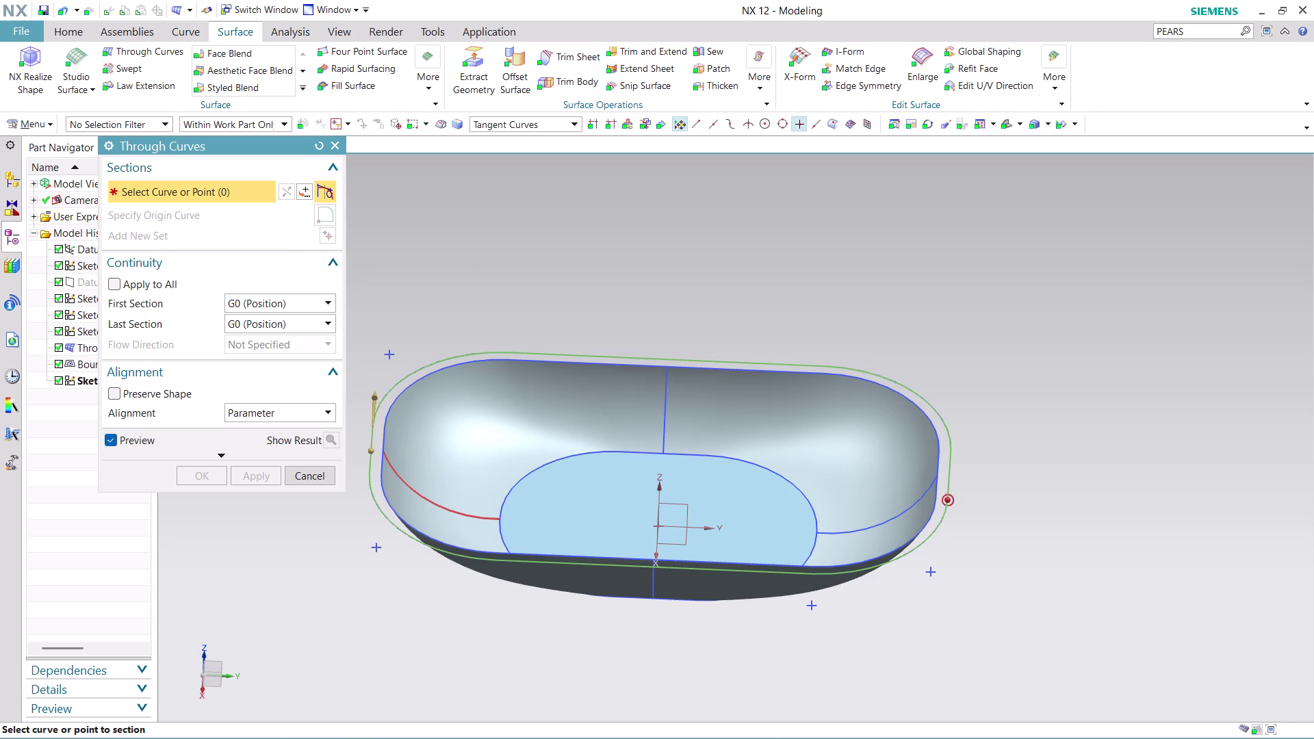
Add the rim edge as section two, create the flange surface, and inspect it.
click(384, 449)
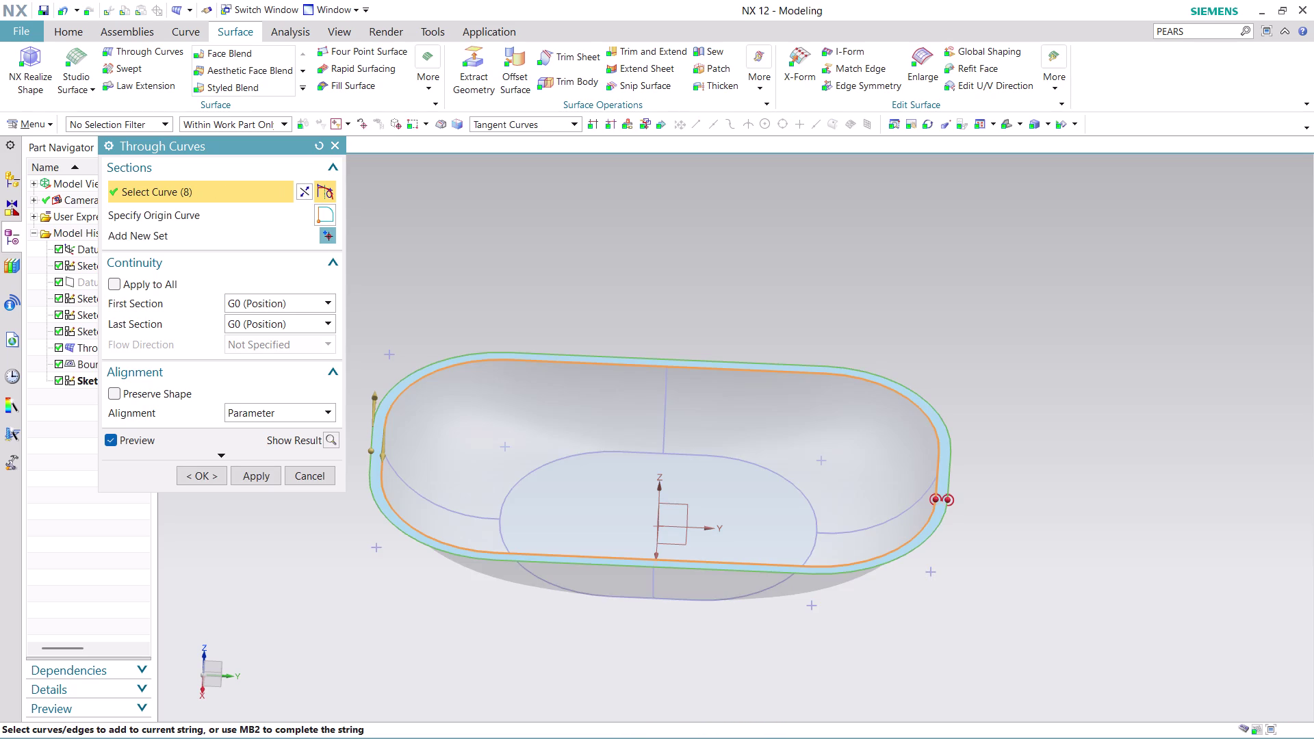
click(220, 481)
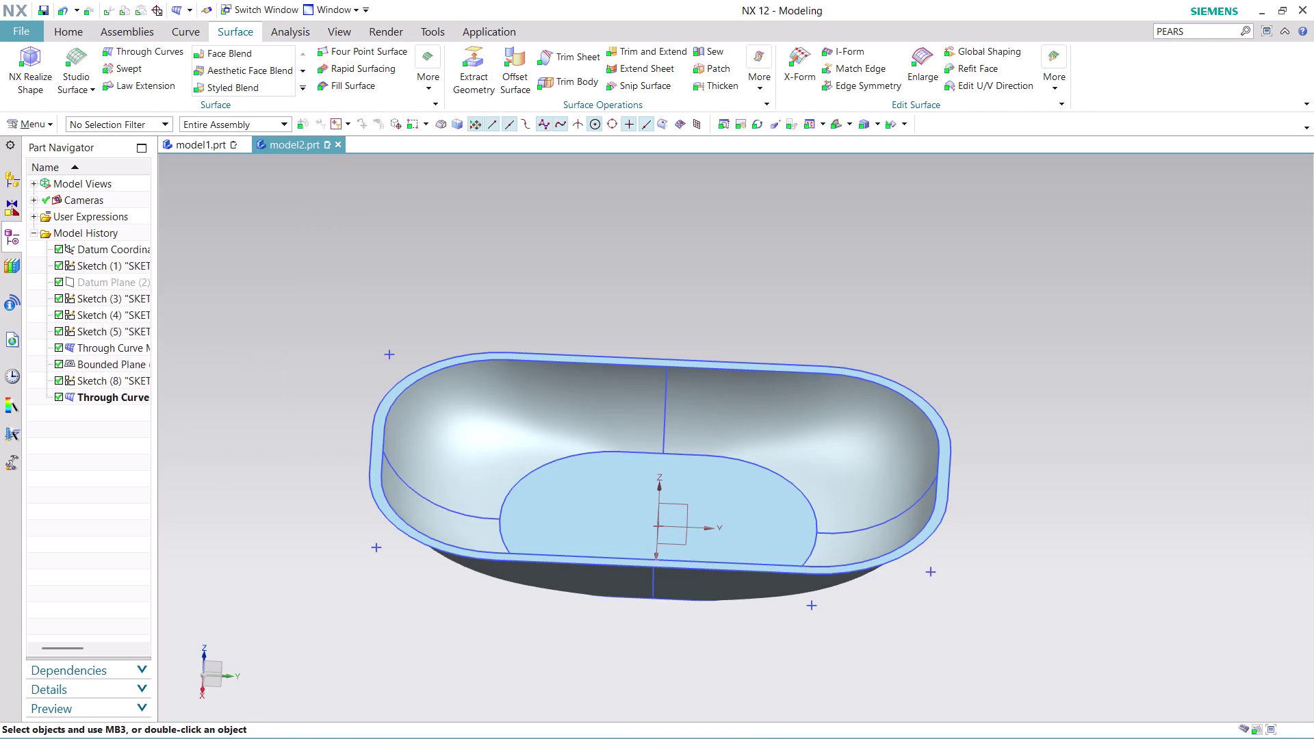
scroll(down, 3)
scroll(up, 3)
middle_click(913, 633)
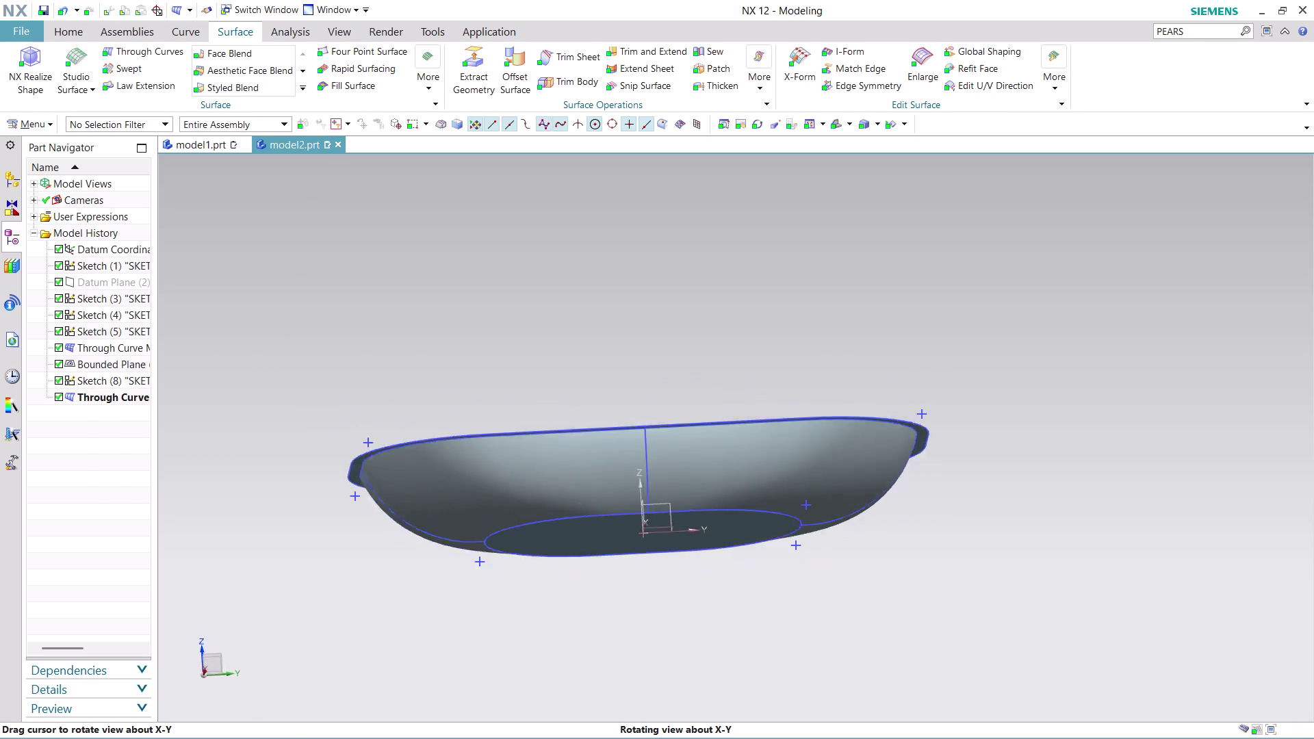
scroll(up, 3)
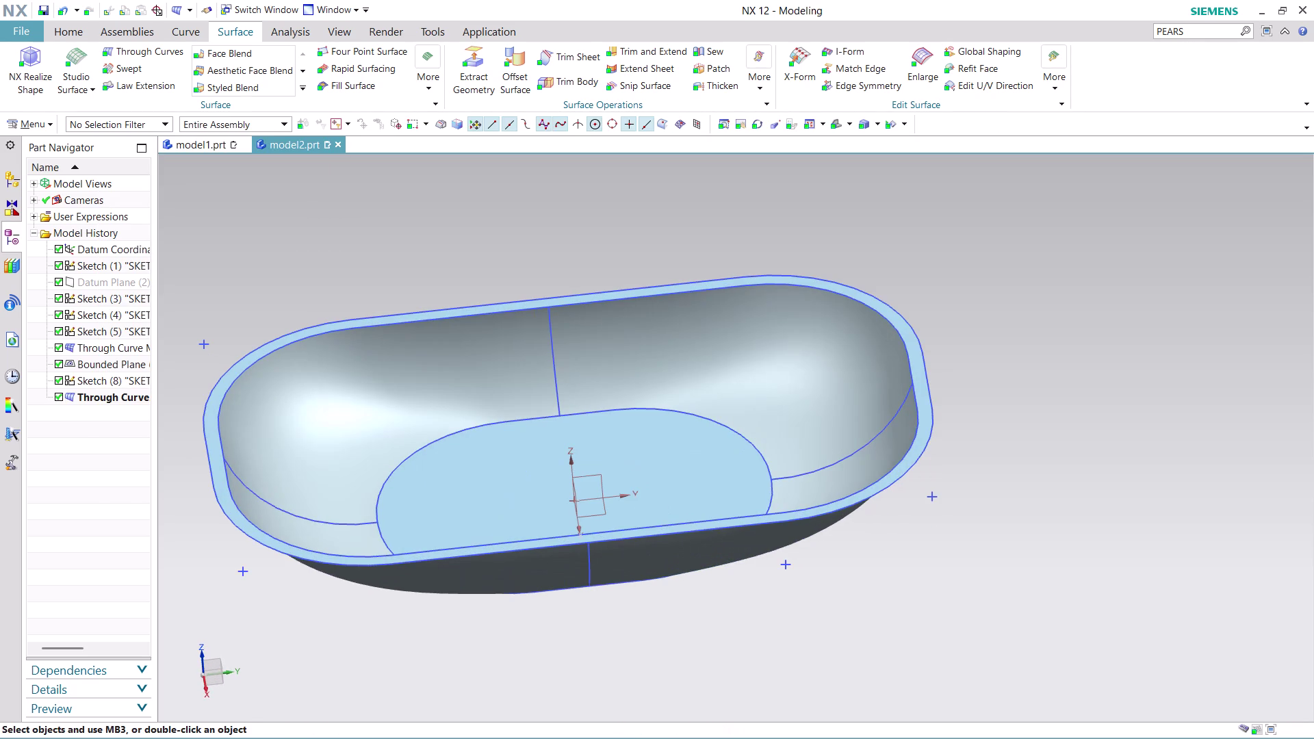